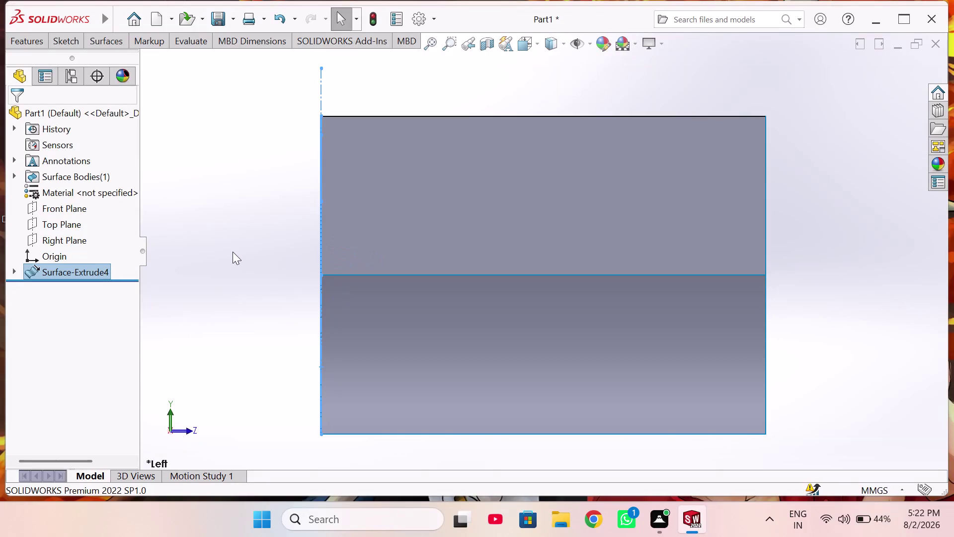
Start Sketch9 on the upper face of Surface-Extrude4.
right_drag(232, 249, 241, 229)
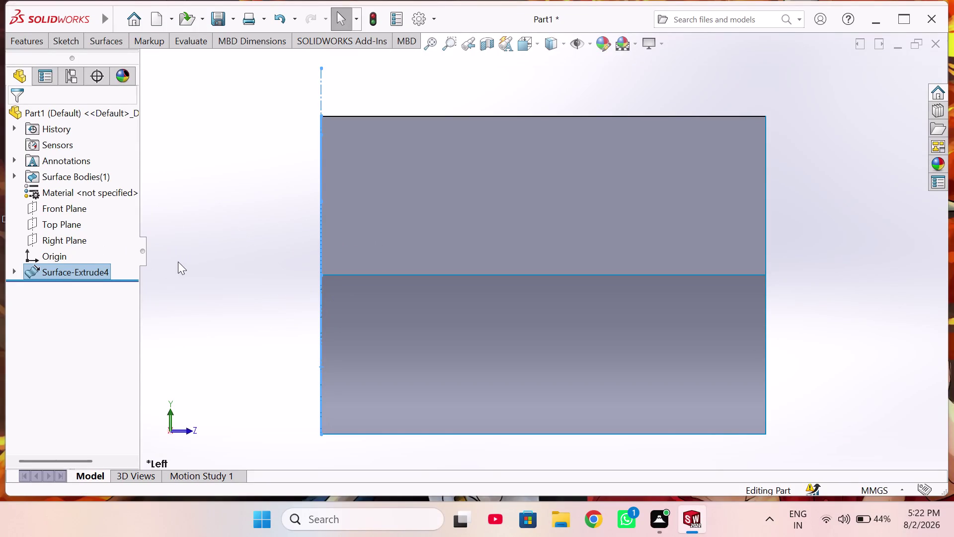
click(385, 197)
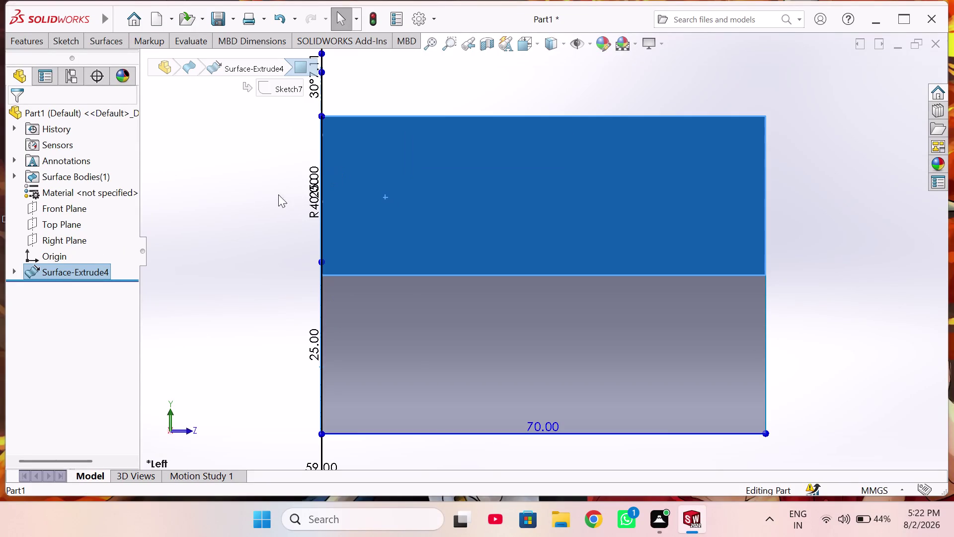
right_drag(245, 178, 225, 169)
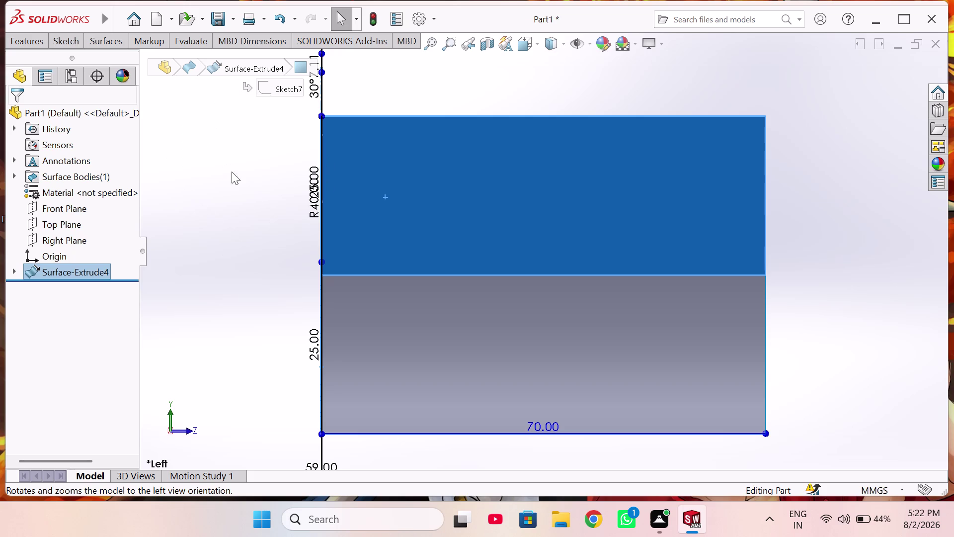
click(436, 203)
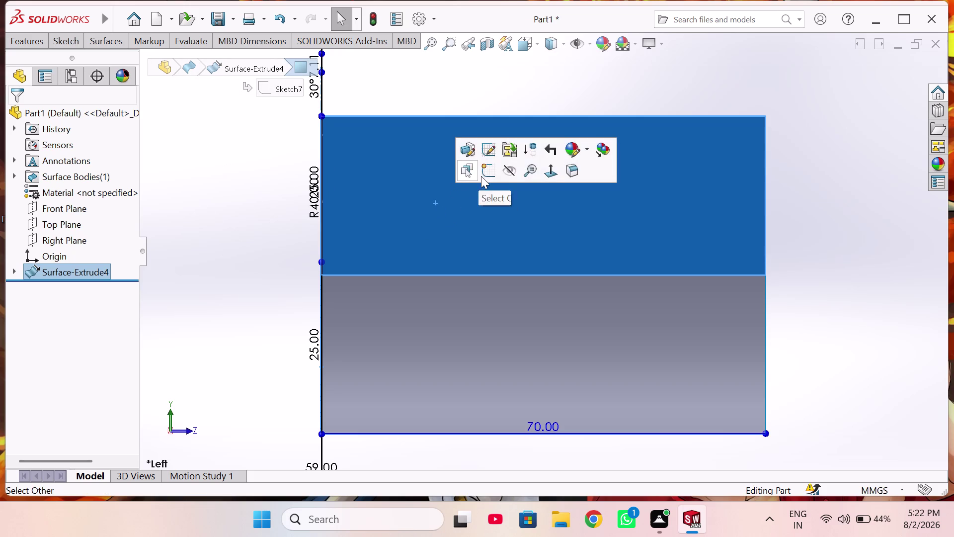
click(485, 175)
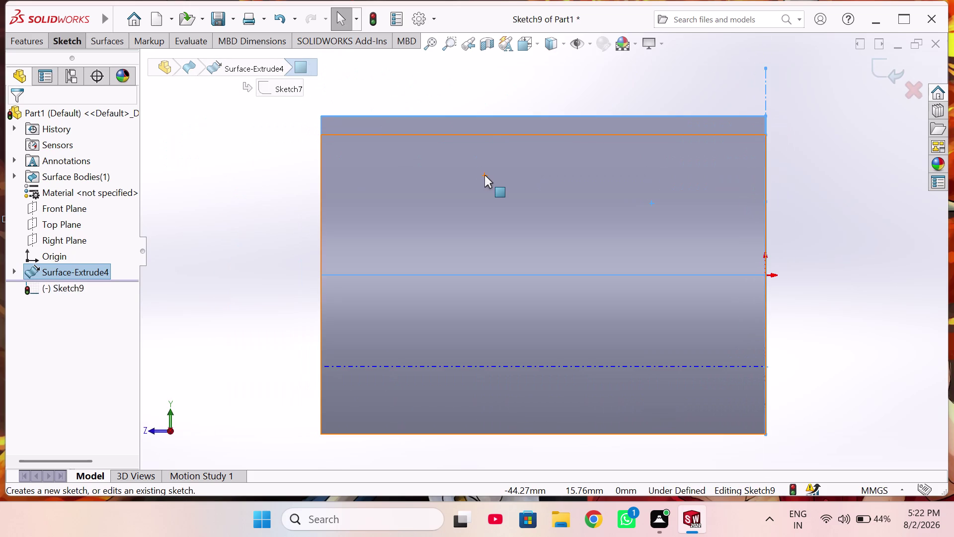
Return to the left view and begin a line at the top-left corner.
key(ctrl+3)
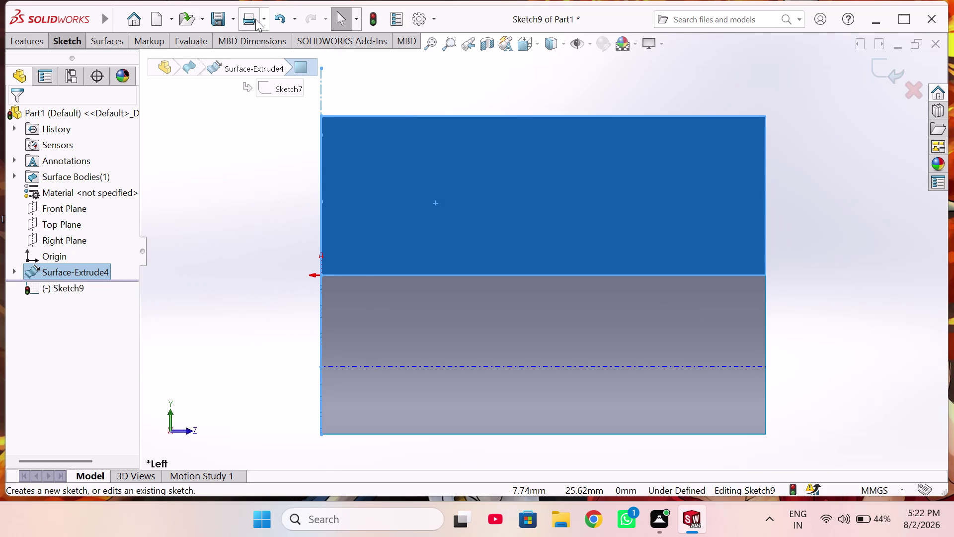
click(80, 39)
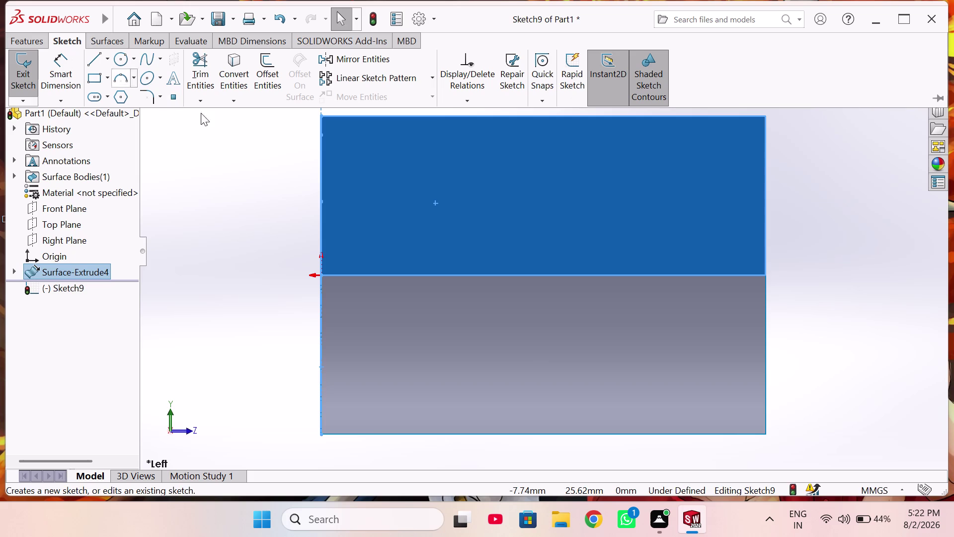
click(96, 57)
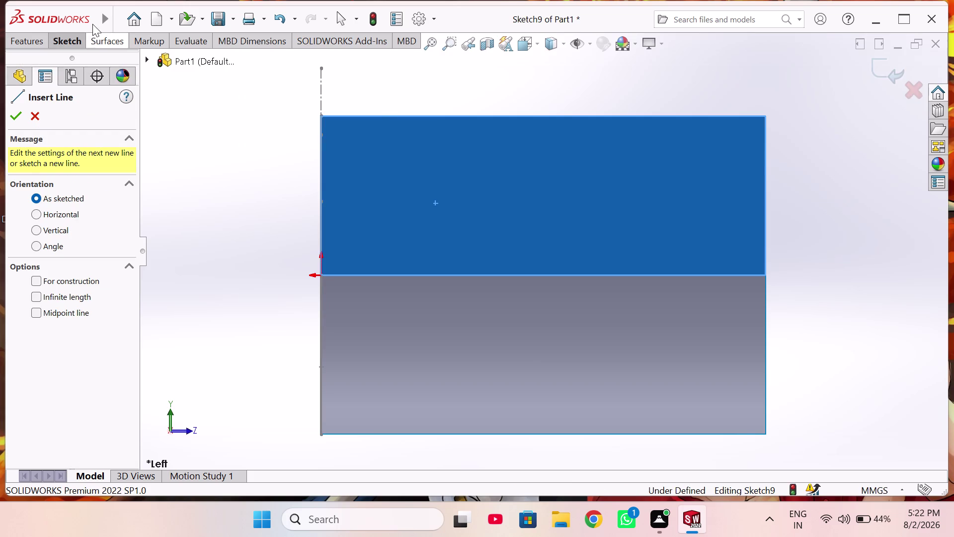
click(321, 117)
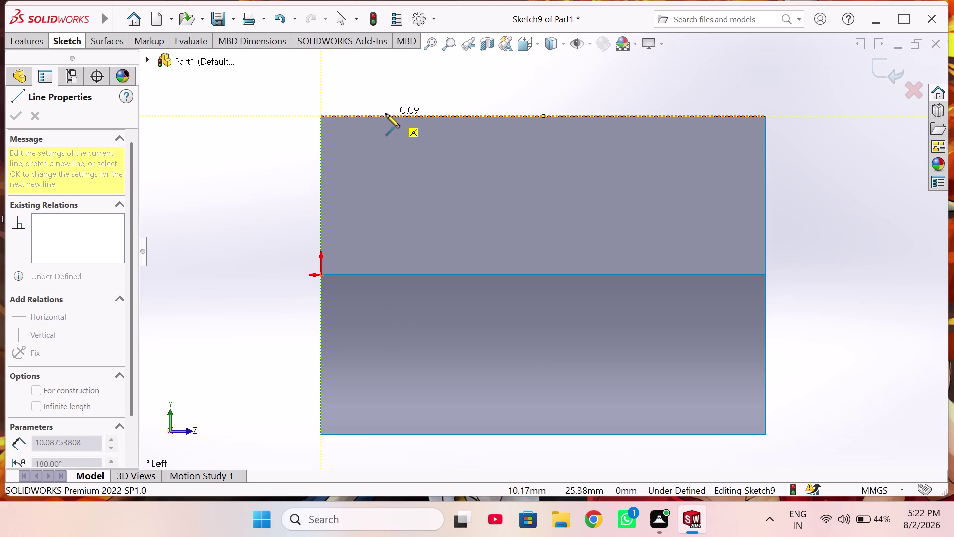
Draw a line from the top-left corner partway along the top edge and dimension it 10 mm.
click(385, 114)
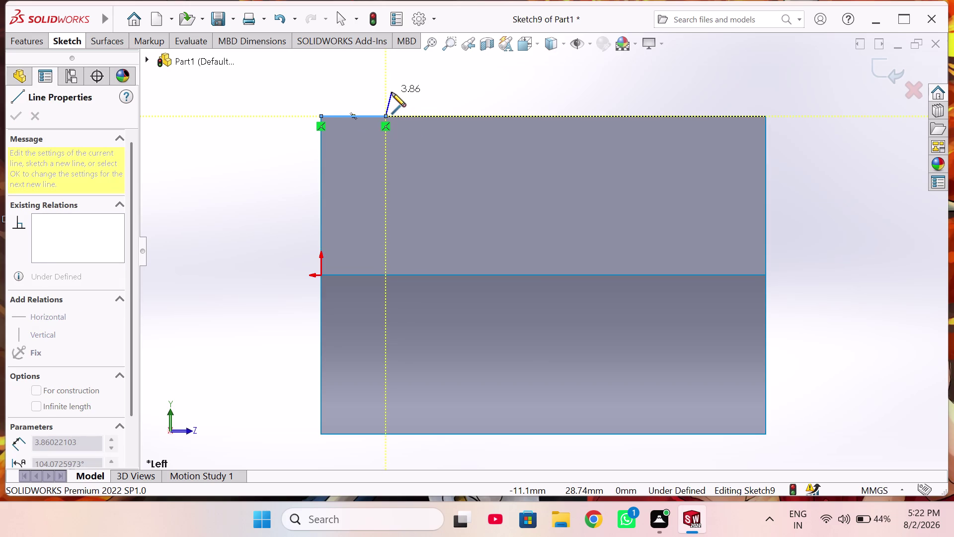
key(Escape)
right_drag(396, 92, 395, 39)
click(361, 115)
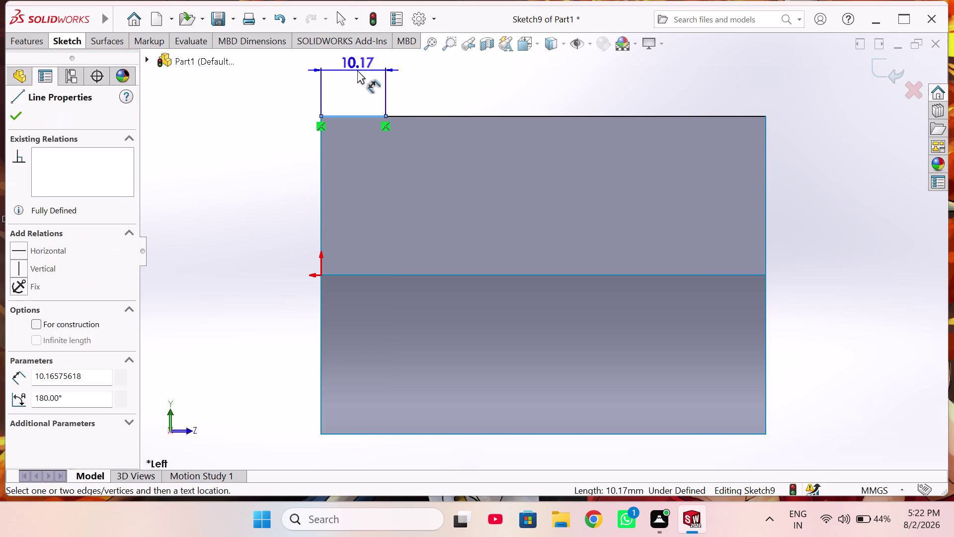
click(357, 70)
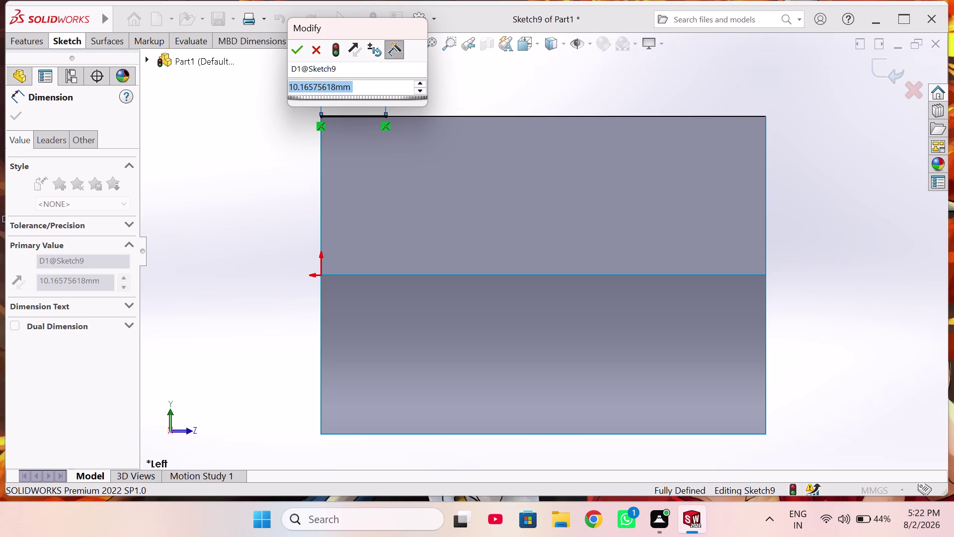
text(10)
key(space)
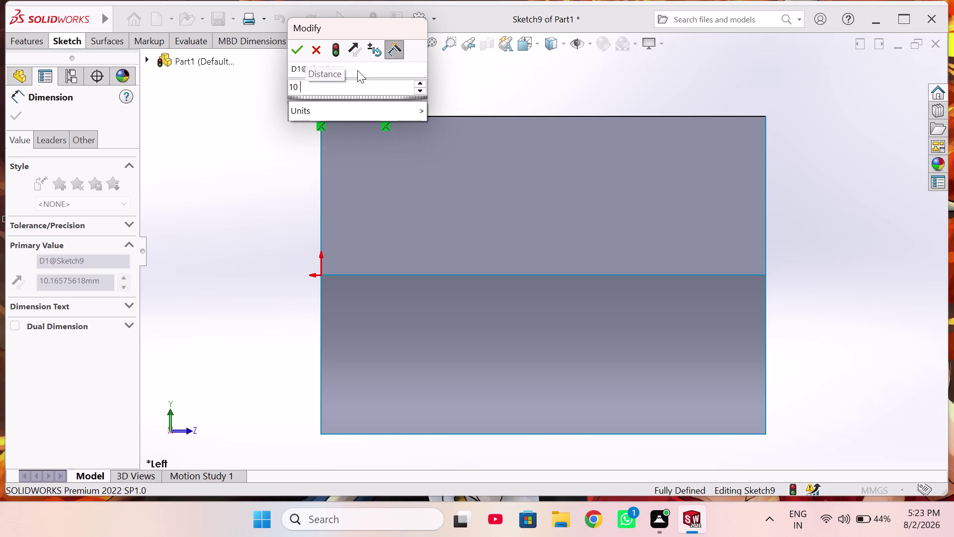
click(295, 51)
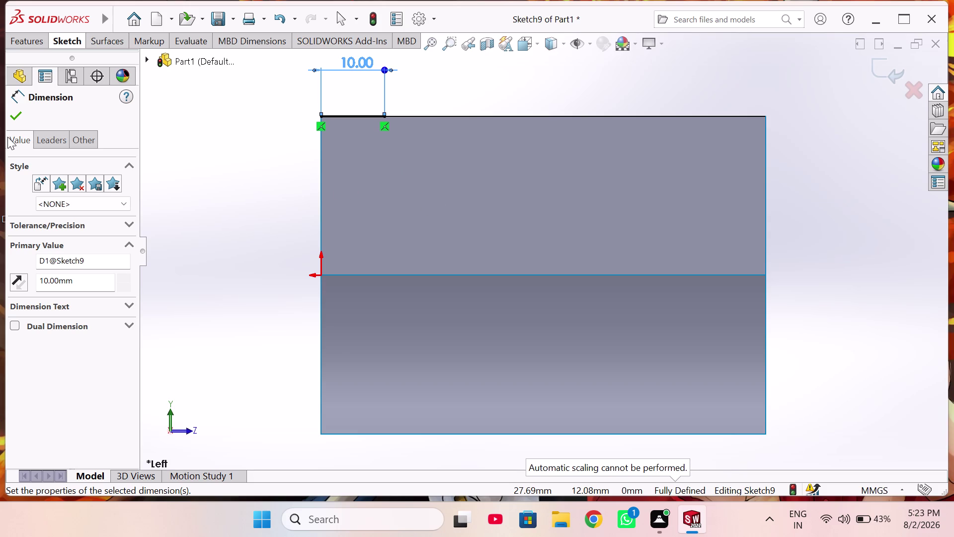
click(11, 120)
right_drag(360, 226, 360, 226)
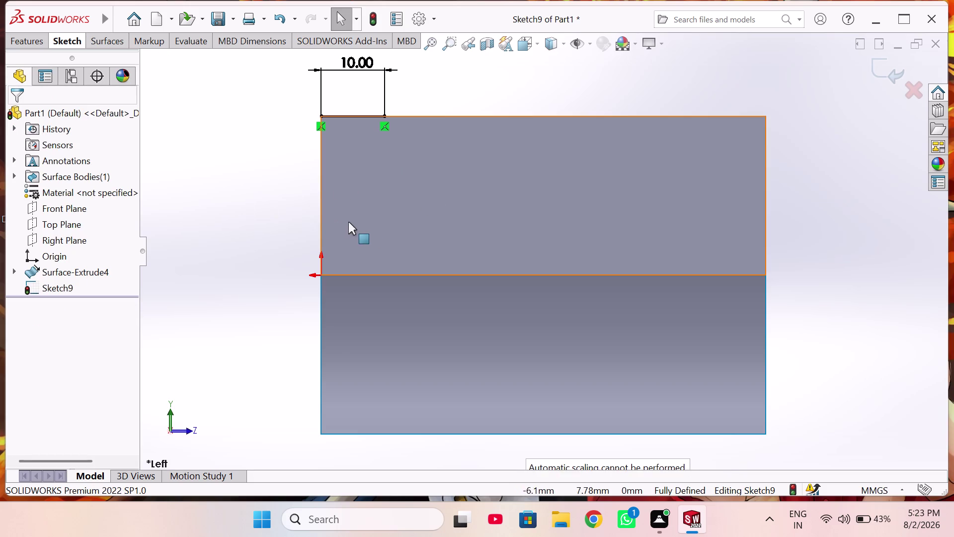
Draw a line from the top-right corner inward along the top edge.
right_drag(361, 225, 218, 209)
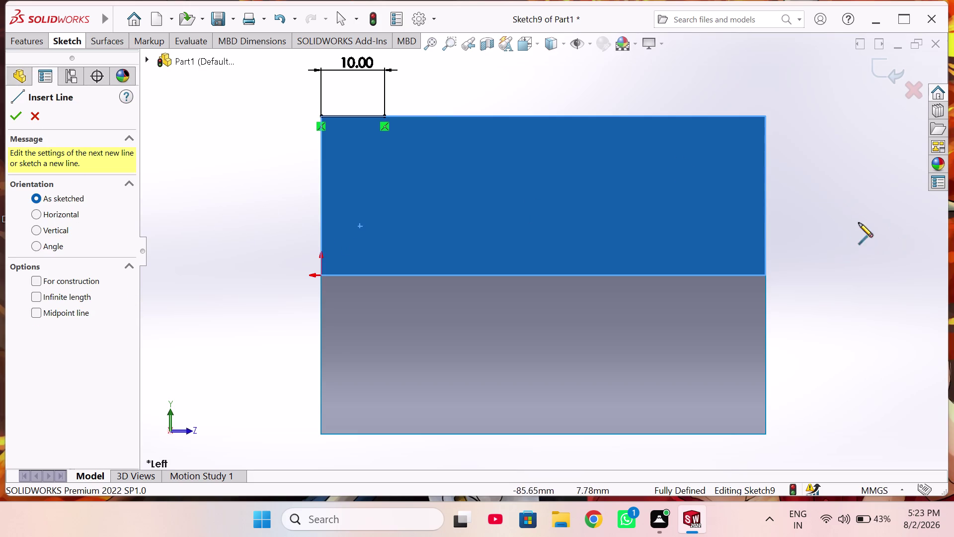
key(space)
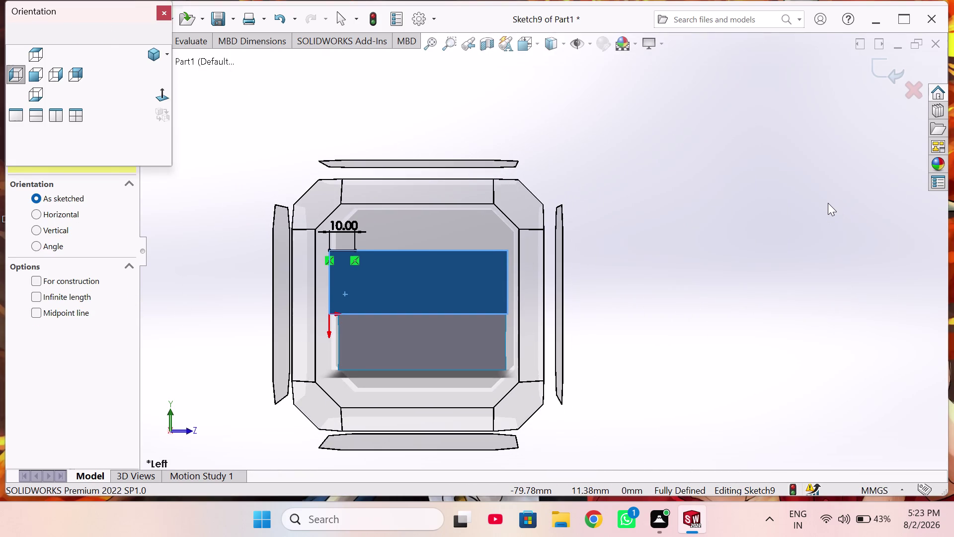
key(Escape)
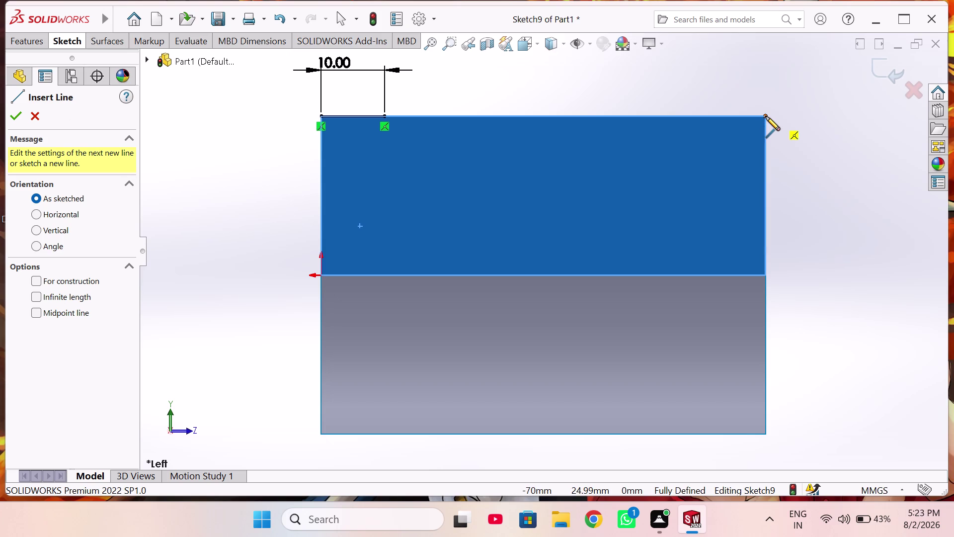
click(766, 116)
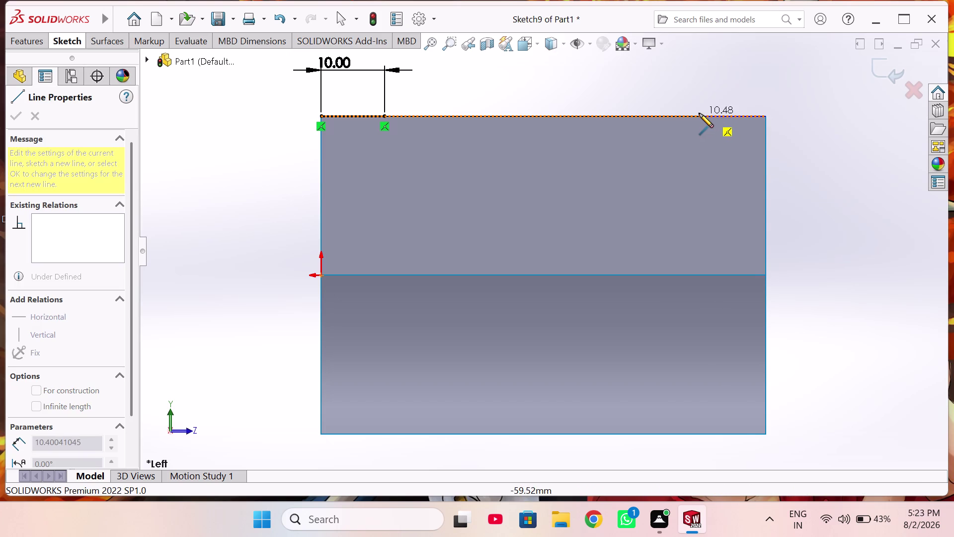
click(698, 115)
right_click(724, 79)
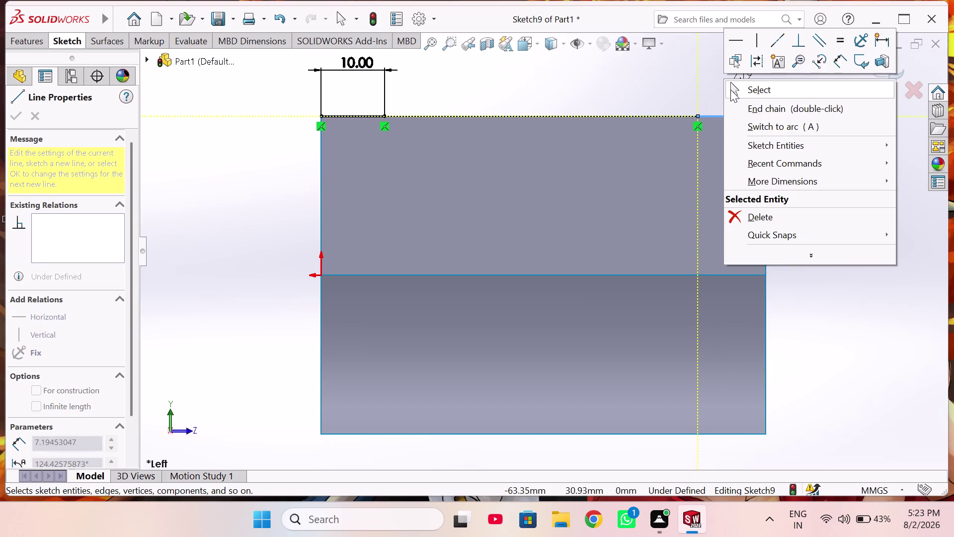
click(731, 90)
Dimension the right-hand line to 10 mm.
right_drag(756, 235, 734, 173)
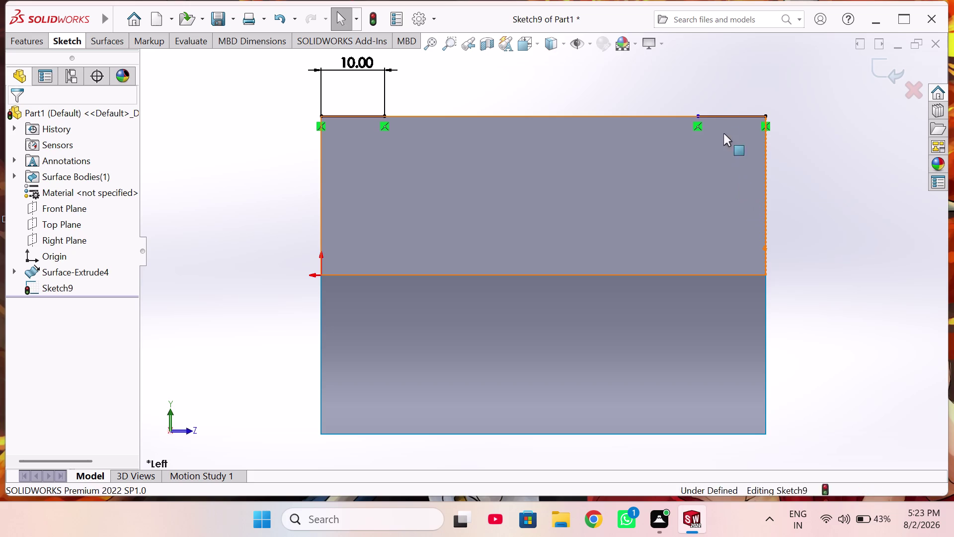
right_drag(734, 174, 716, 112)
click(727, 114)
click(729, 71)
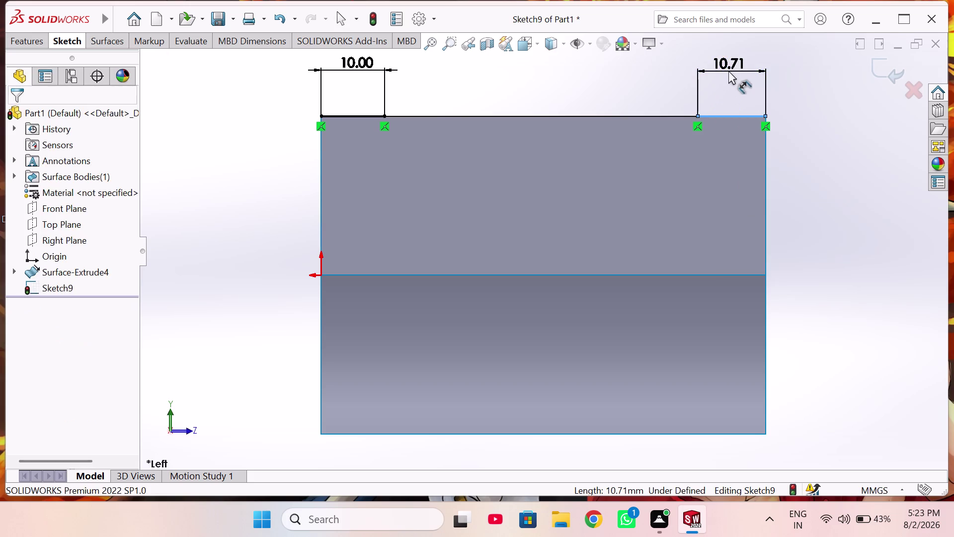
text(10)
key(Return)
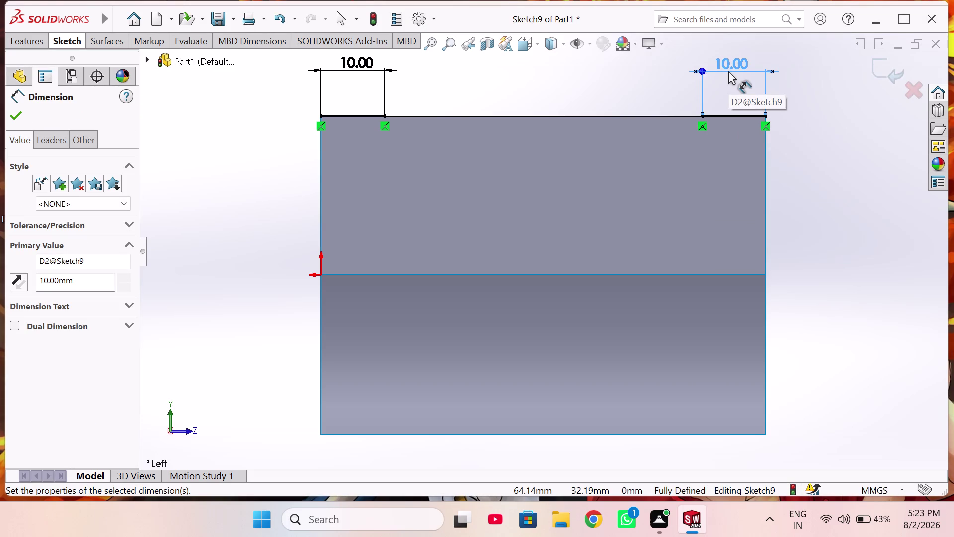
right_click(825, 171)
click(831, 211)
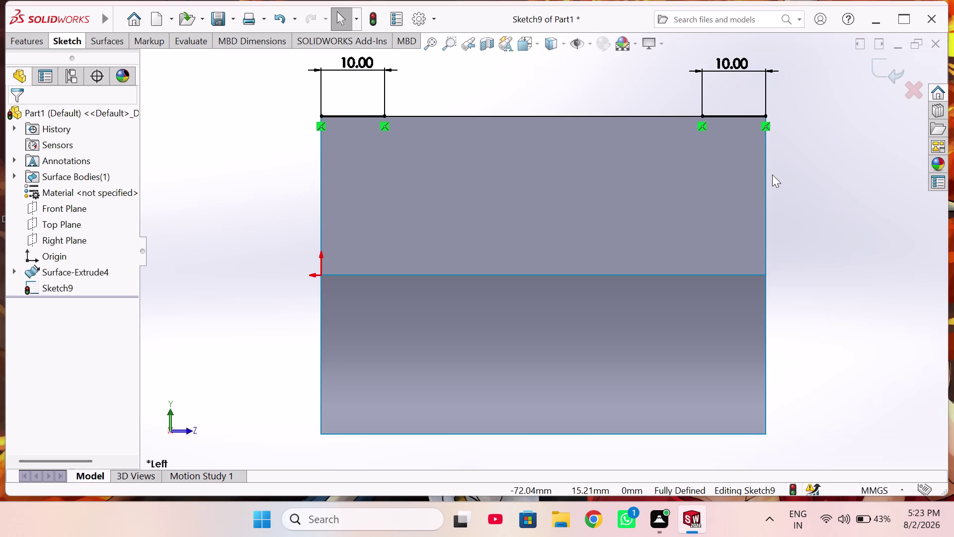
click(60, 40)
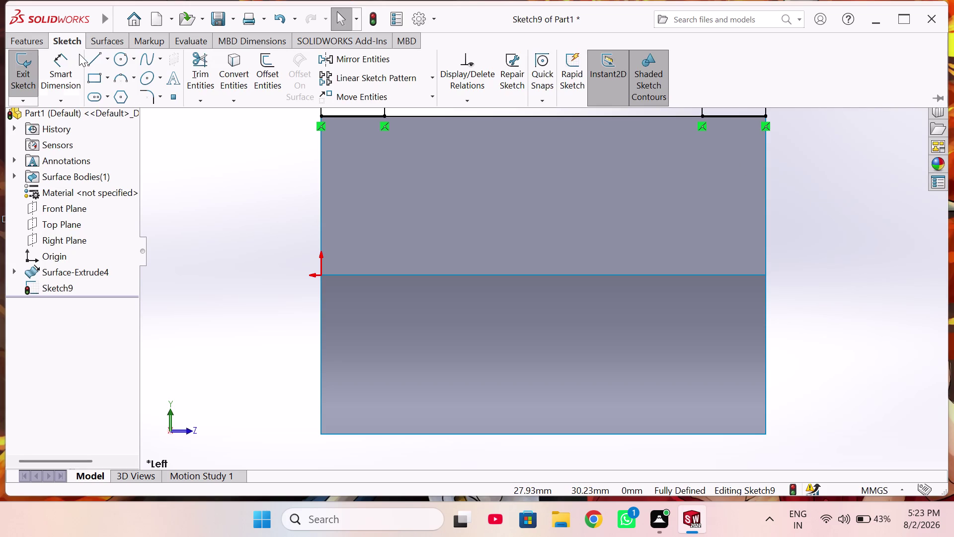
Draw a three-point semicircular arc joining the inner ends of the two lines.
click(115, 74)
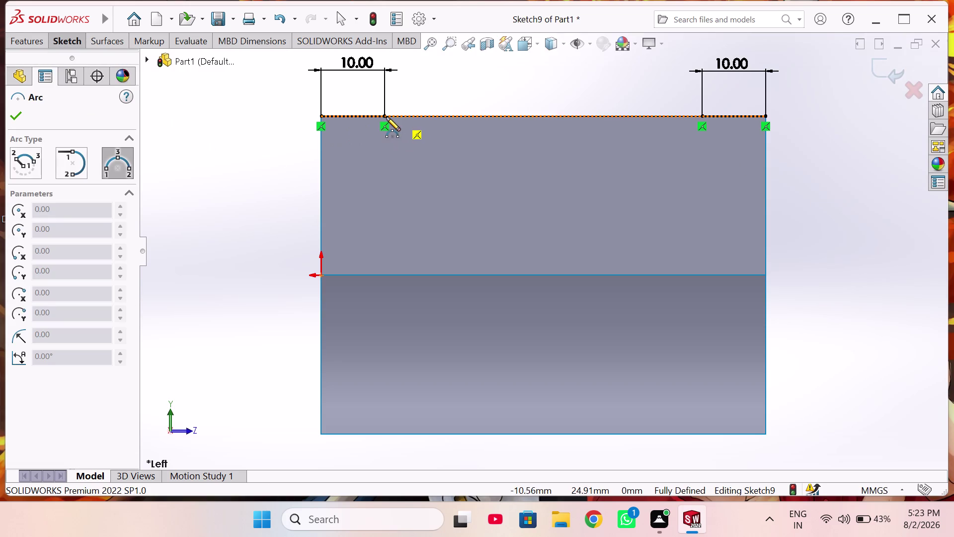
click(385, 117)
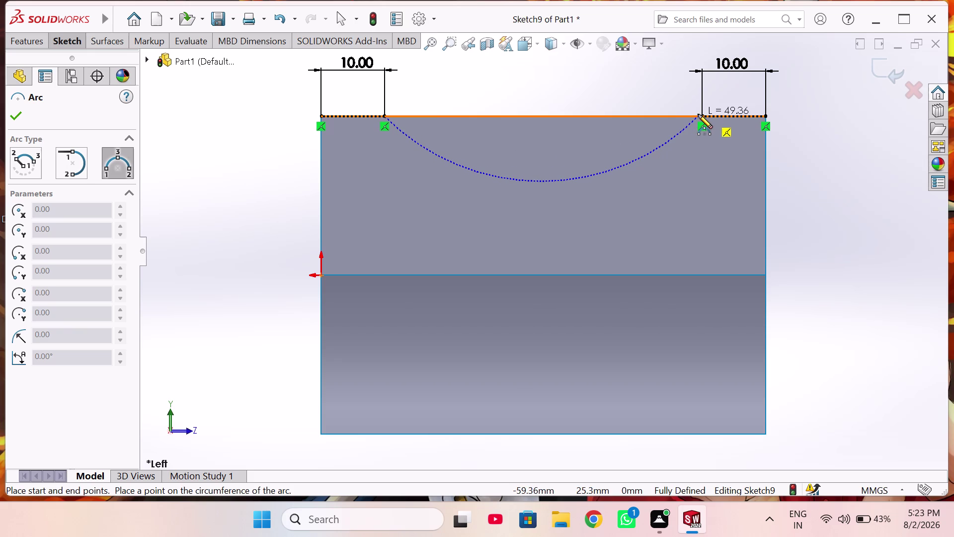
click(701, 116)
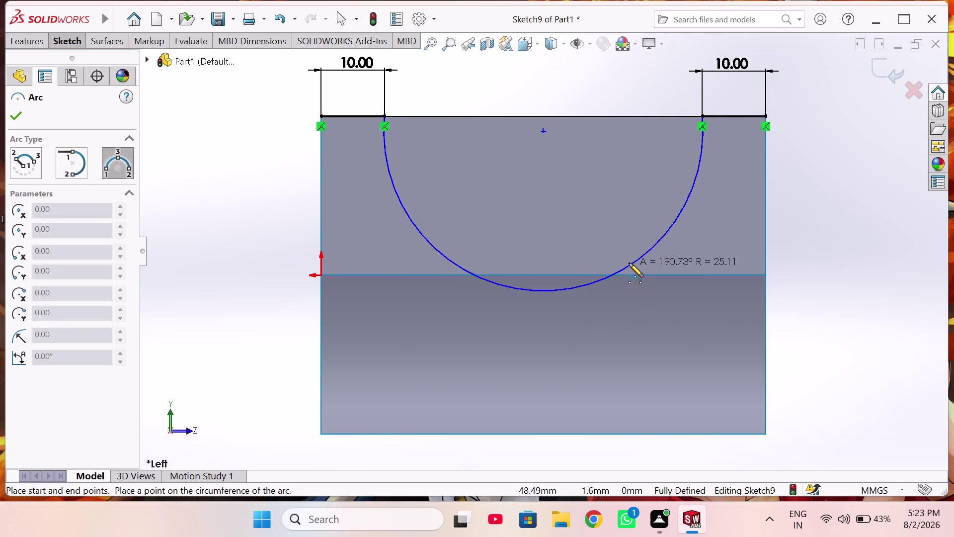
click(625, 249)
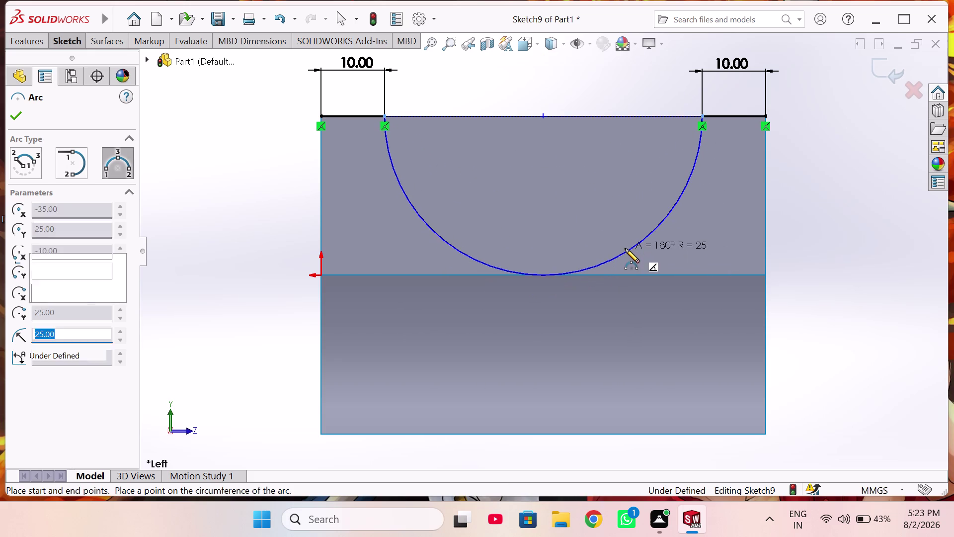
right_drag(607, 206, 600, 129)
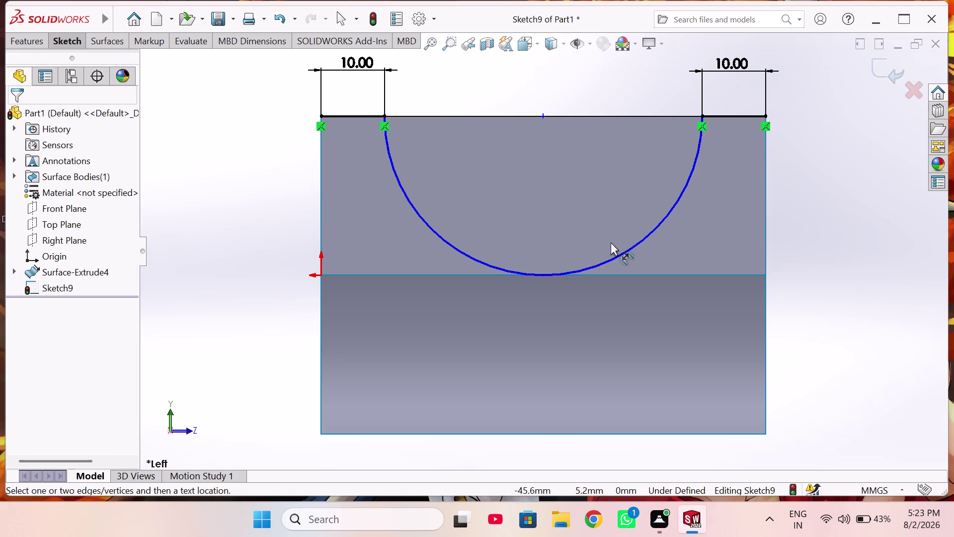
Dimension the arc radius to 25 mm.
click(615, 255)
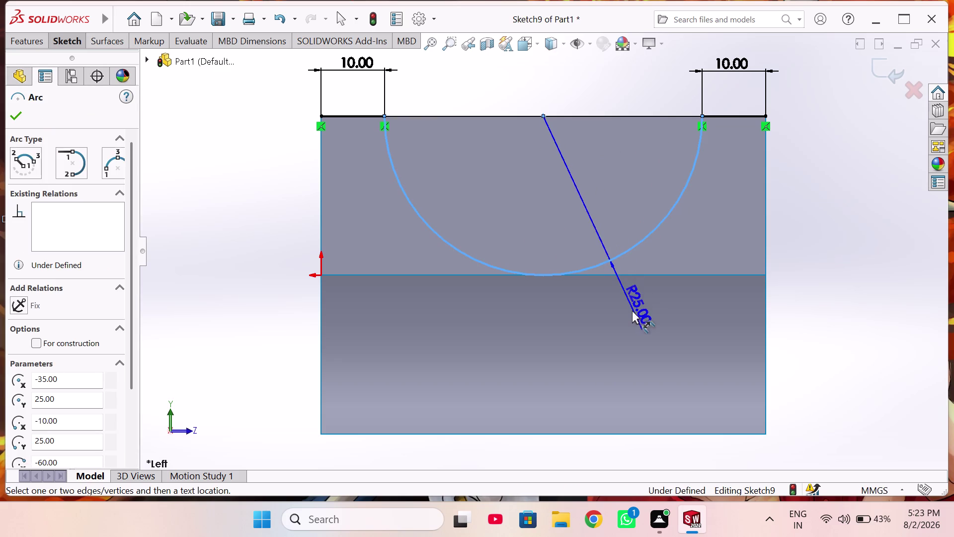
click(632, 316)
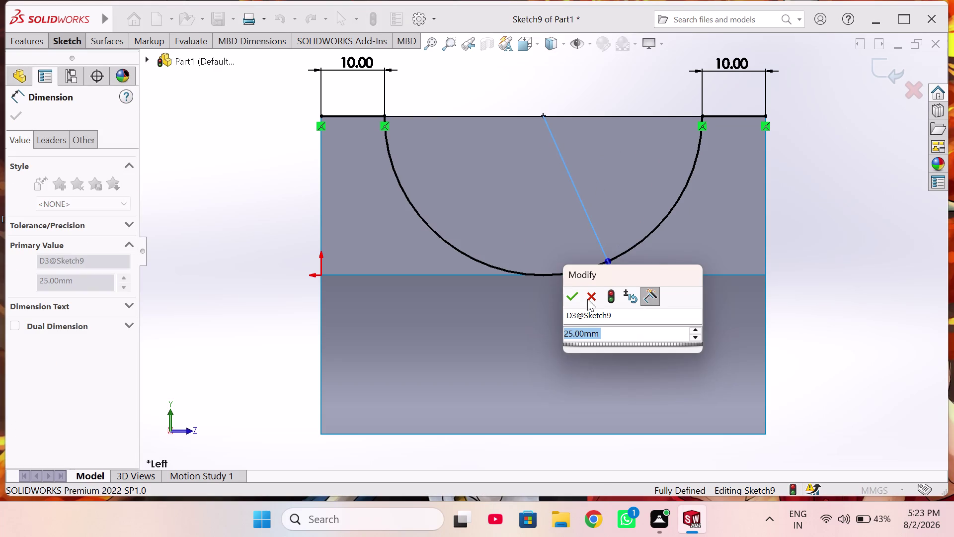
click(577, 295)
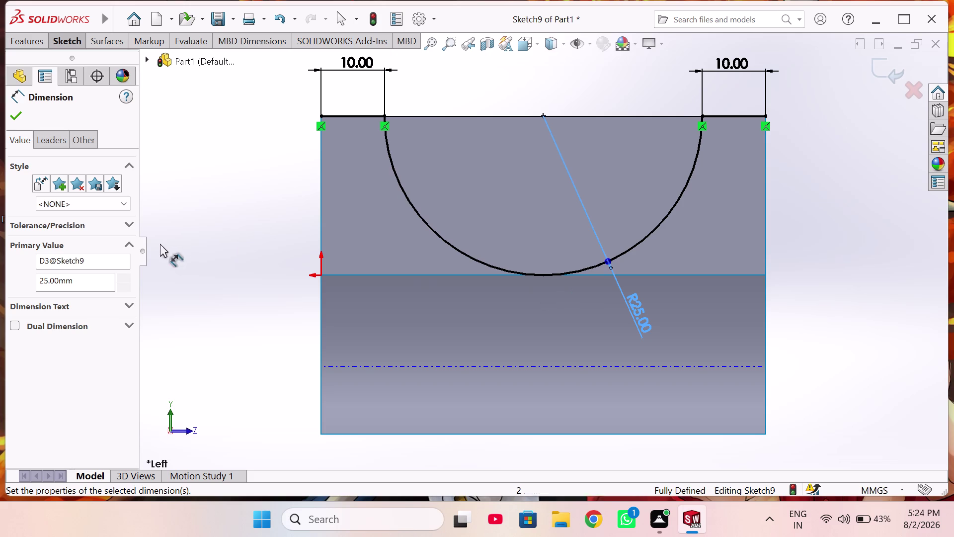
right_drag(244, 182, 173, 187)
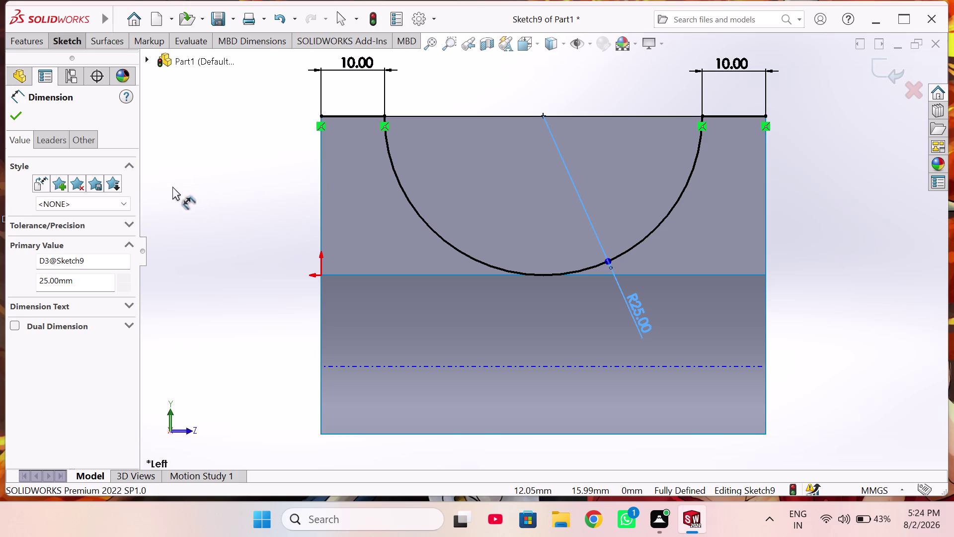
right_drag(173, 187, 172, 186)
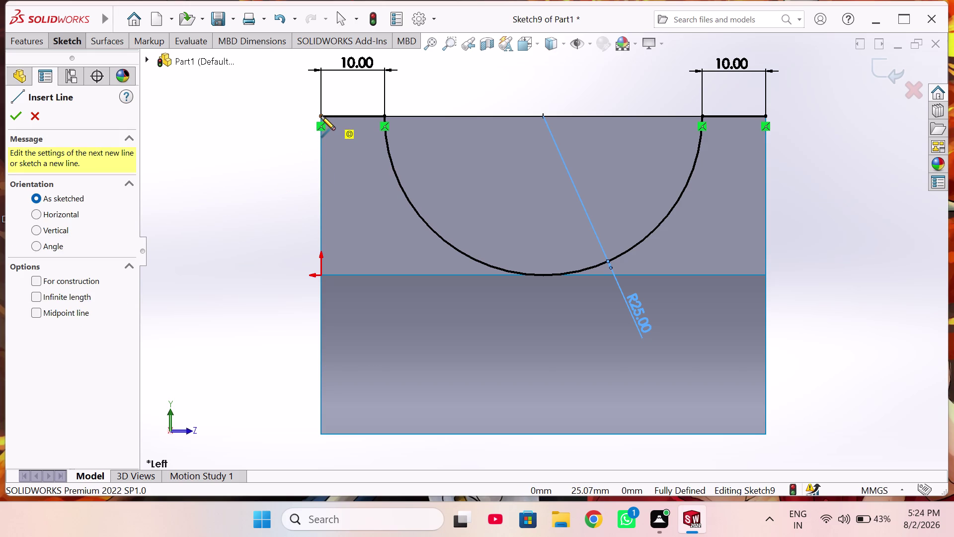
click(321, 114)
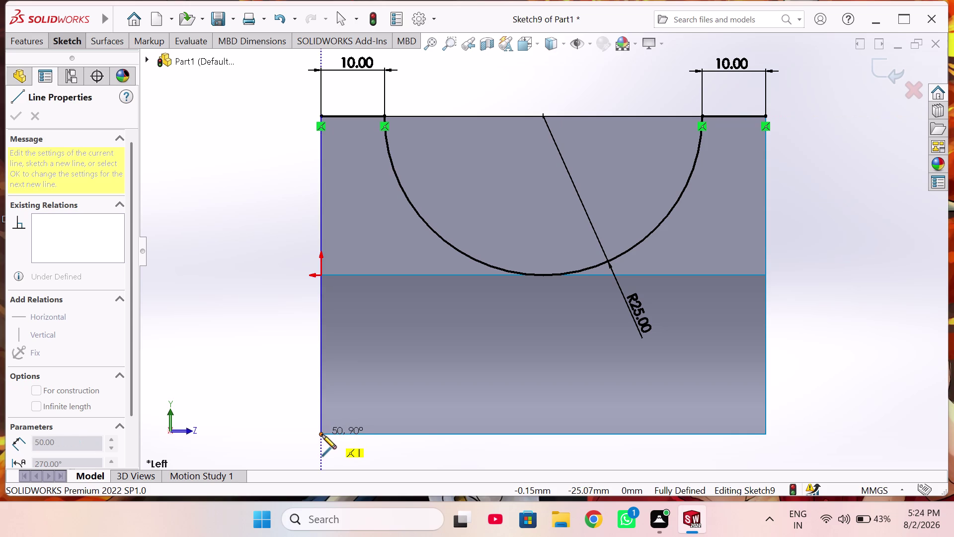
Draw the left, bottom and right edge lines, closing the outline at the top-right corner.
click(322, 435)
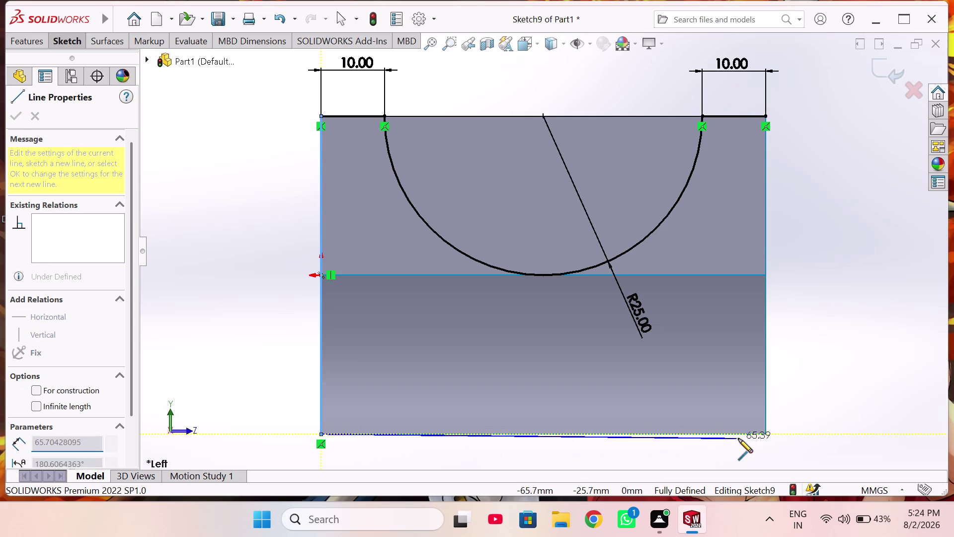
click(765, 434)
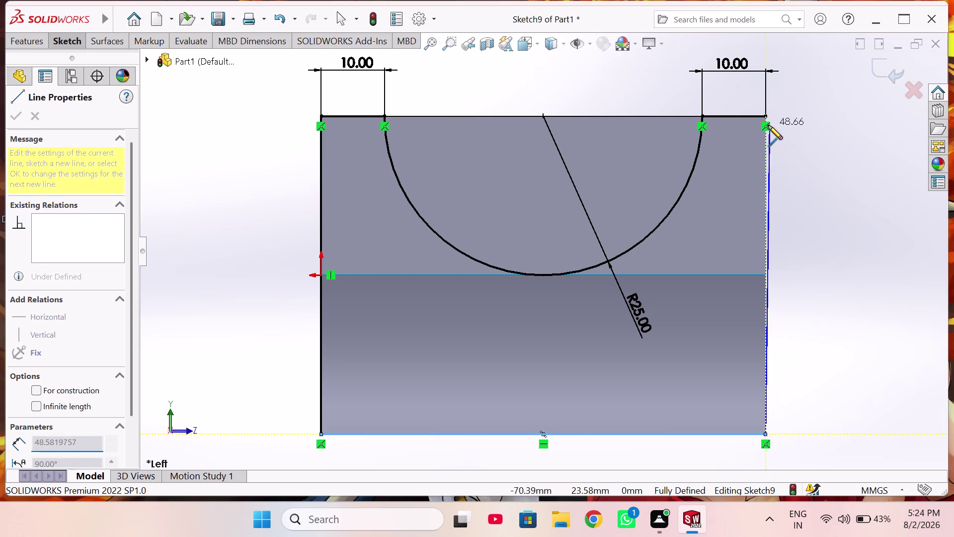
click(766, 116)
right_click(807, 178)
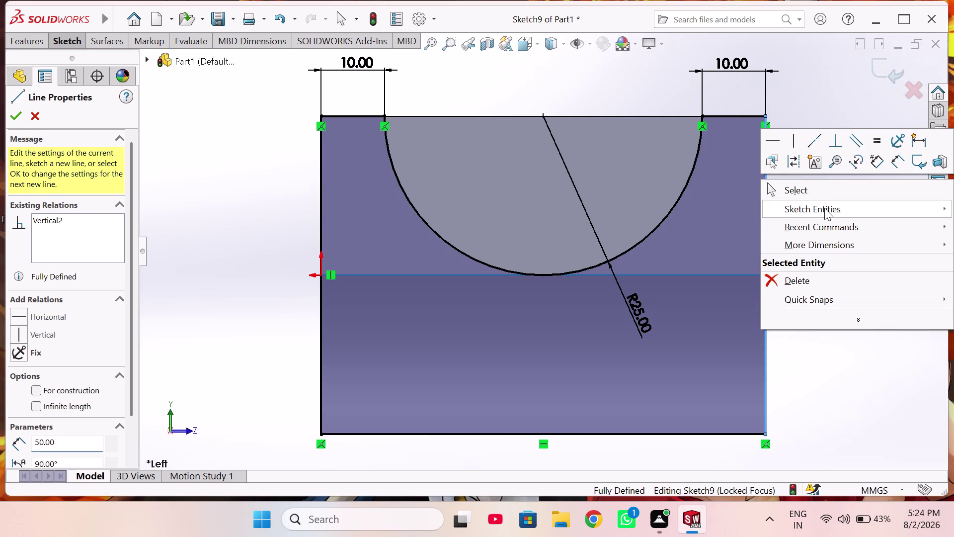
click(773, 191)
Inspect the closed profile in 3D and exit Sketch9.
middle_drag(811, 270, 698, 296)
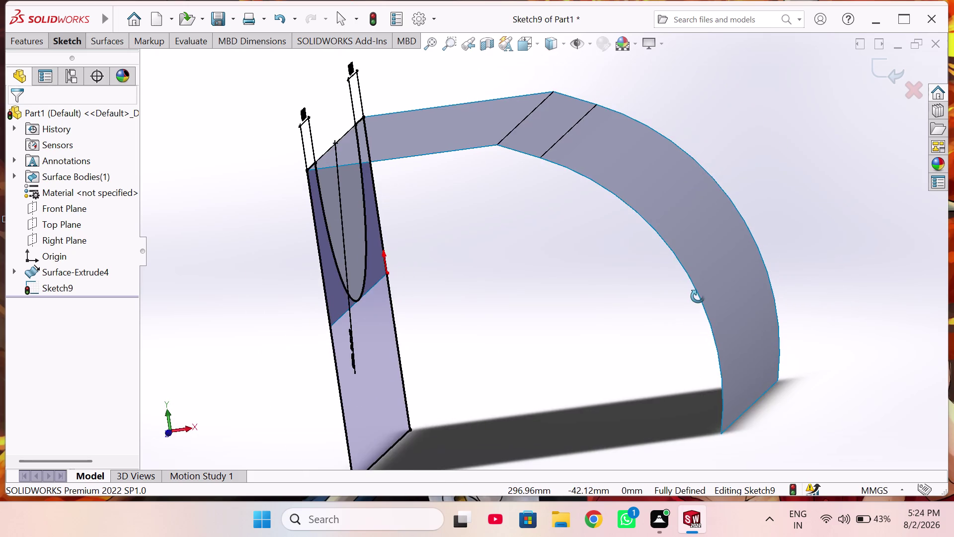
middle_drag(697, 296, 783, 310)
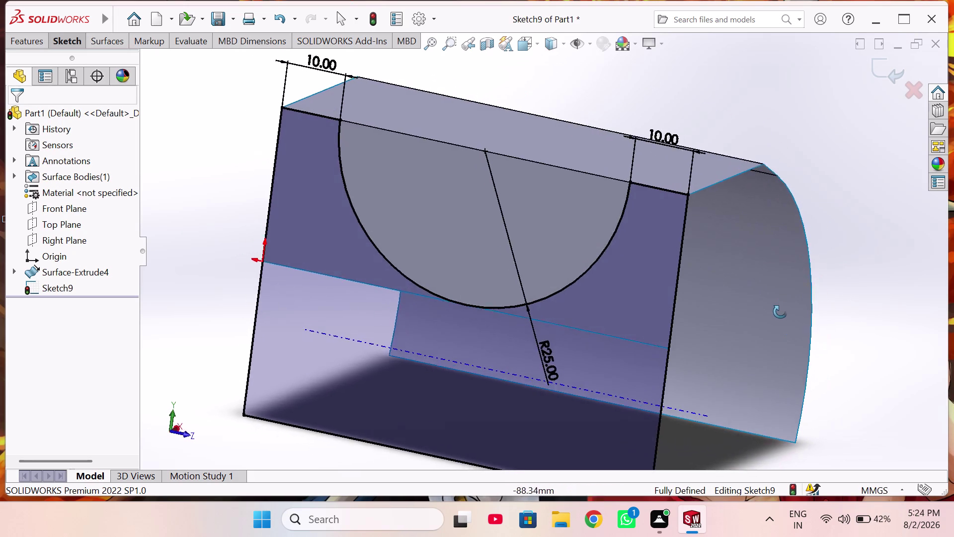
middle_drag(784, 310, 746, 311)
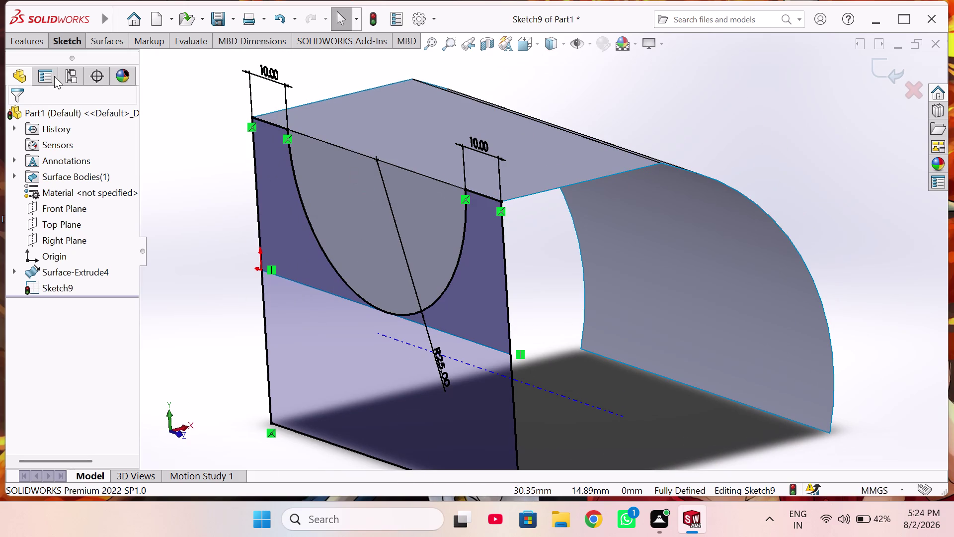
click(113, 42)
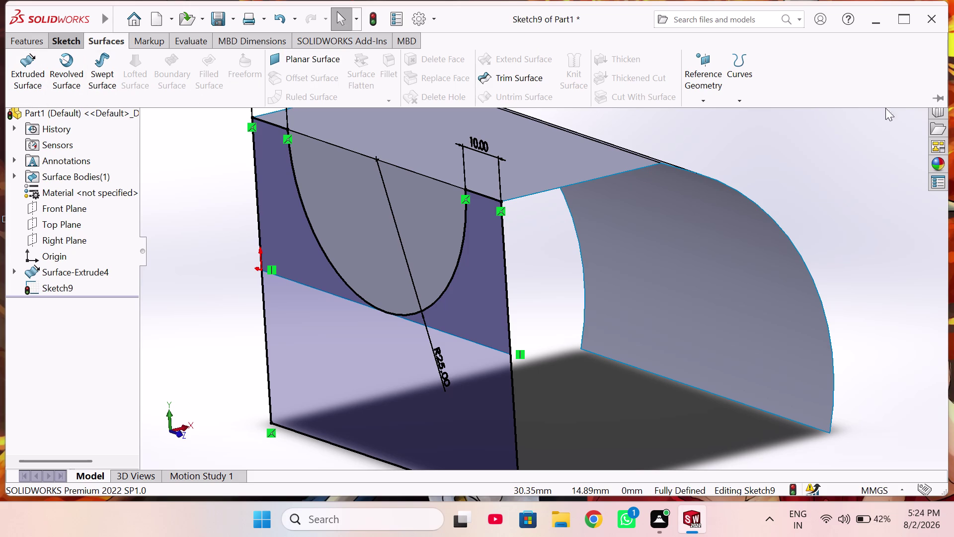
middle_drag(826, 159, 731, 189)
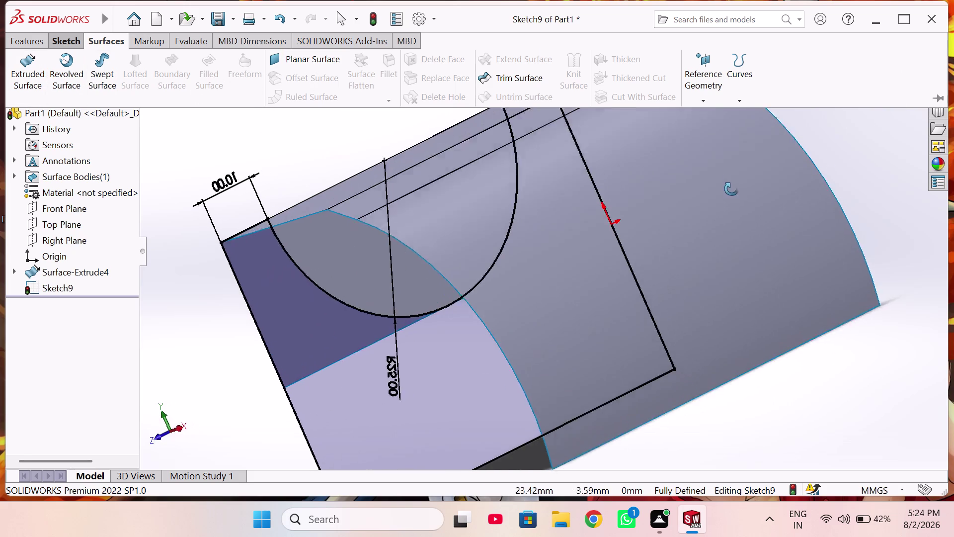
middle_drag(731, 189, 787, 183)
click(810, 204)
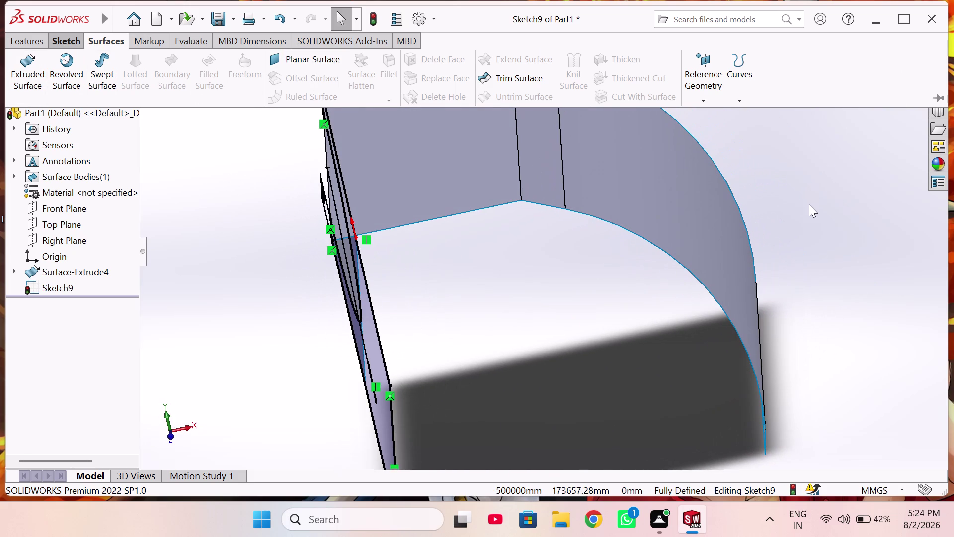
click(871, 70)
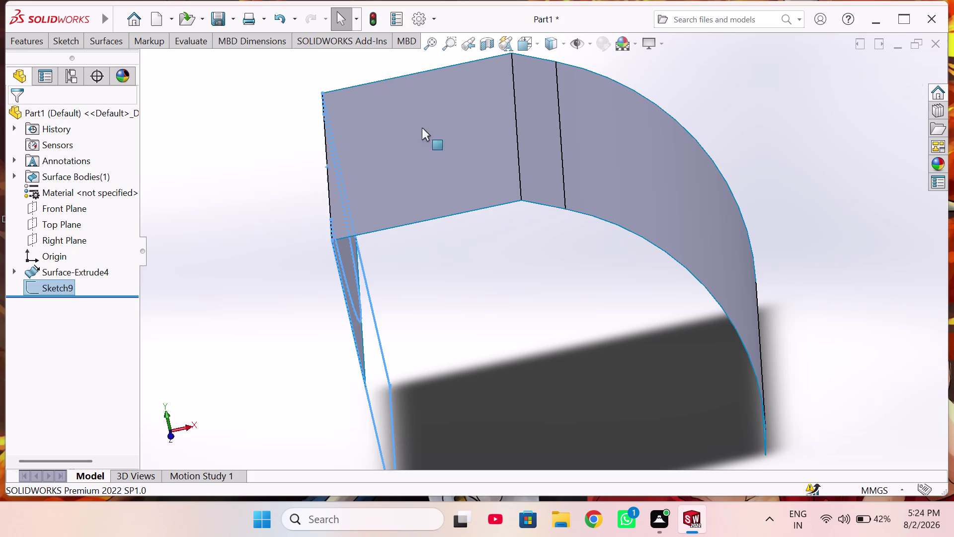
Start an Extruded Surface from Sketch9, previewed at 70 mm depth.
click(107, 42)
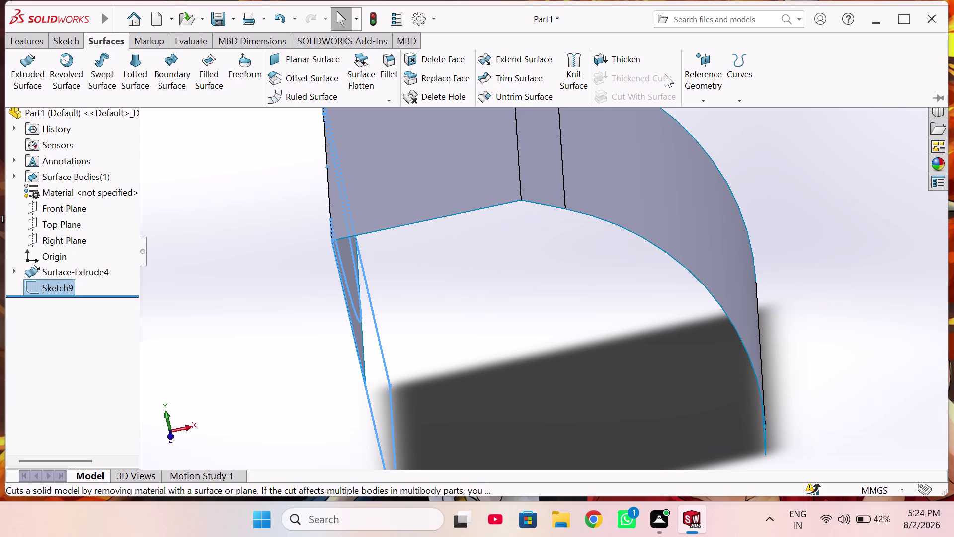
middle_drag(198, 162, 239, 158)
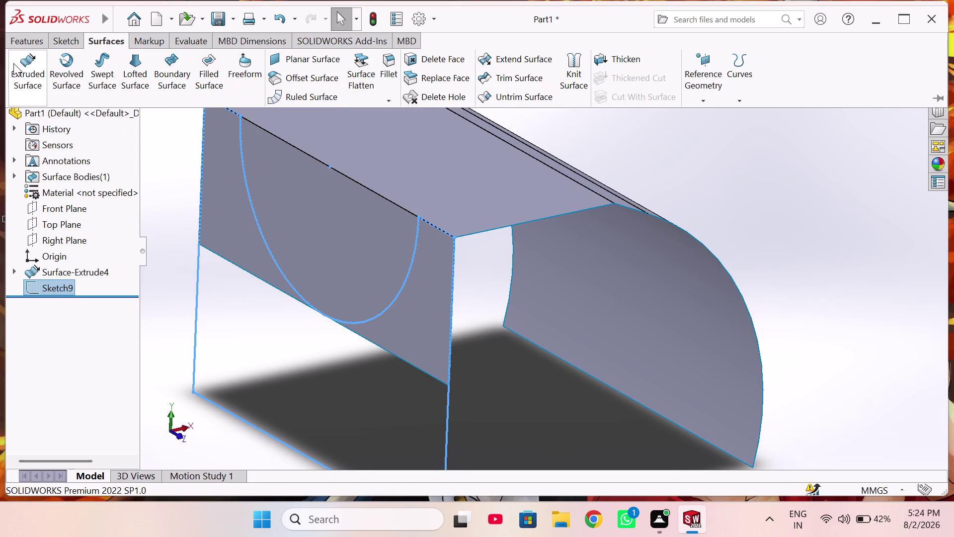
click(18, 69)
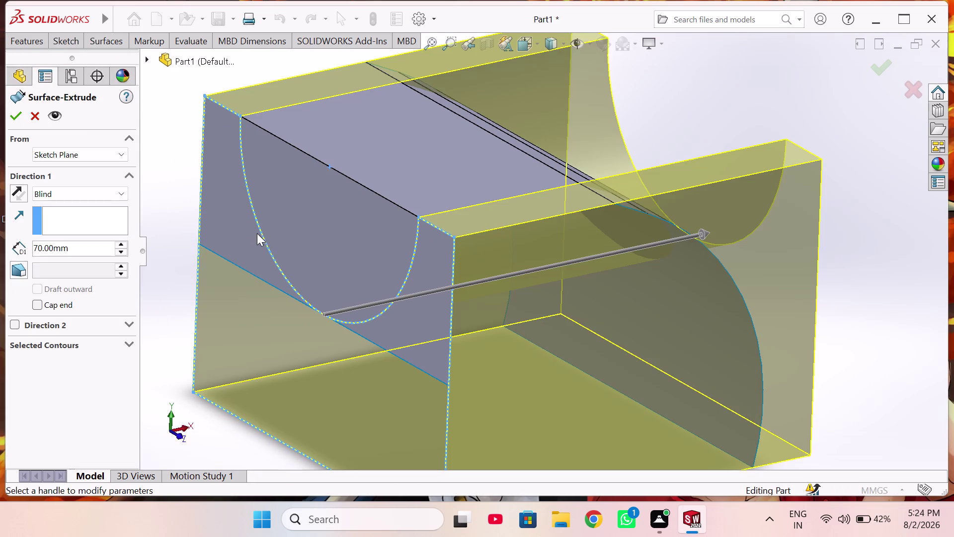
Try extrude depths of 60 and 50 mm while inspecting the preview.
middle_drag(315, 252, 236, 263)
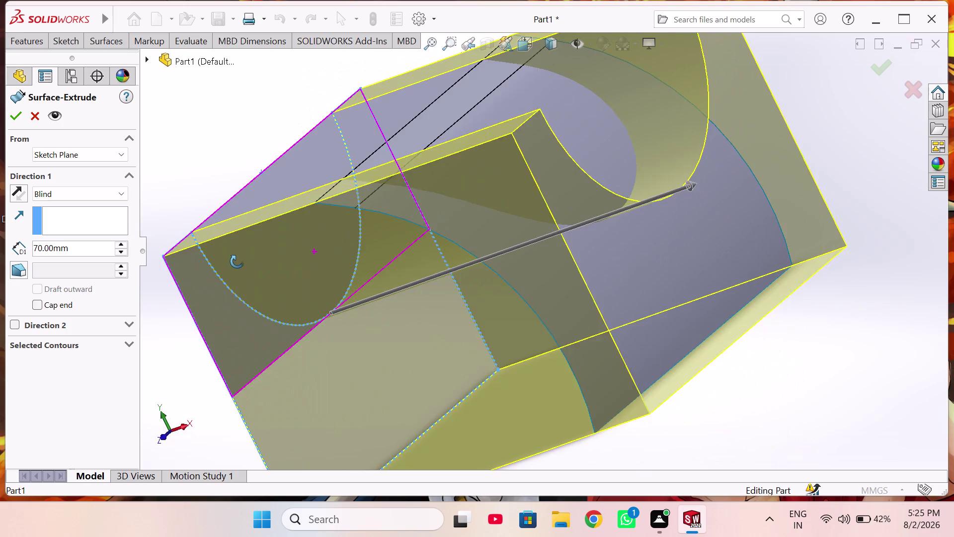
middle_drag(236, 263, 270, 220)
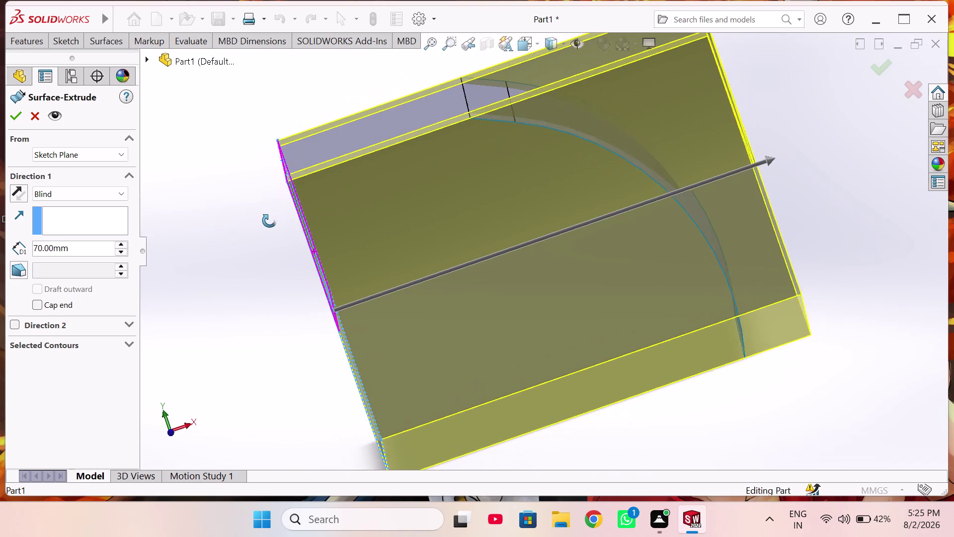
middle_drag(270, 221, 269, 221)
scroll(up, 3)
click(122, 255)
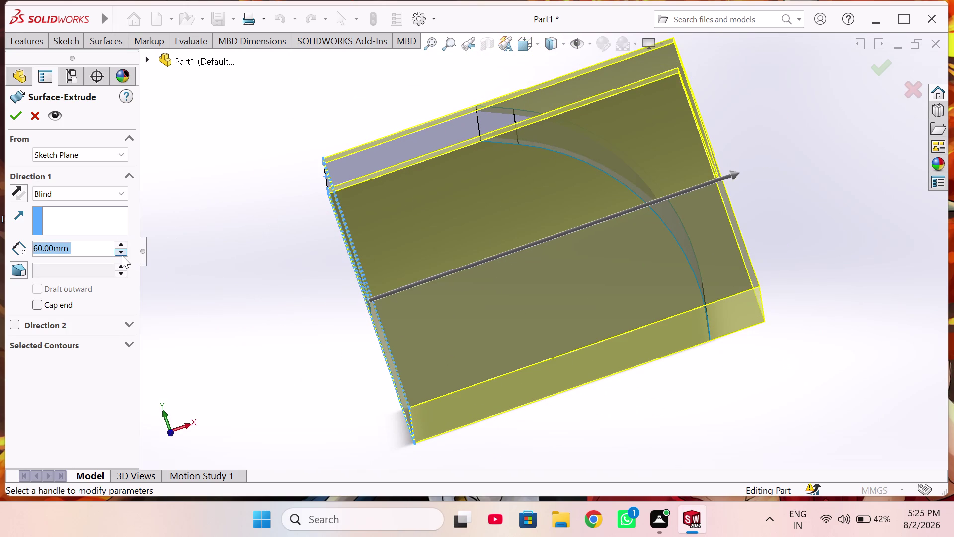
click(122, 255)
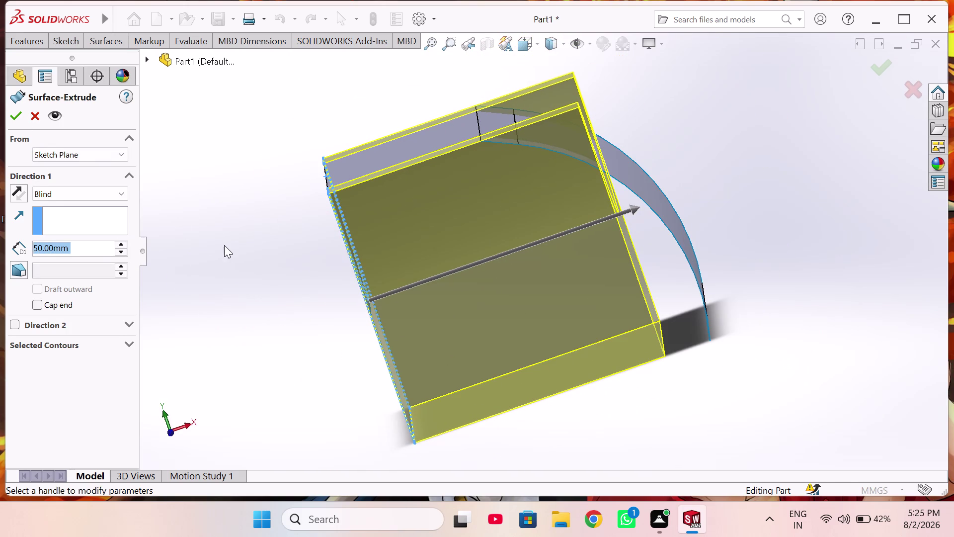
middle_drag(224, 245, 277, 265)
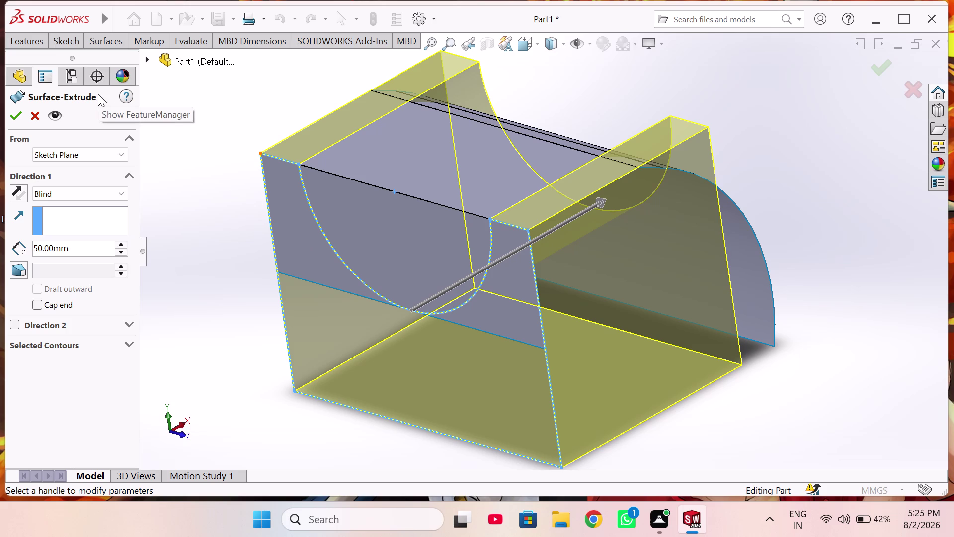
click(406, 253)
middle_drag(421, 239, 437, 226)
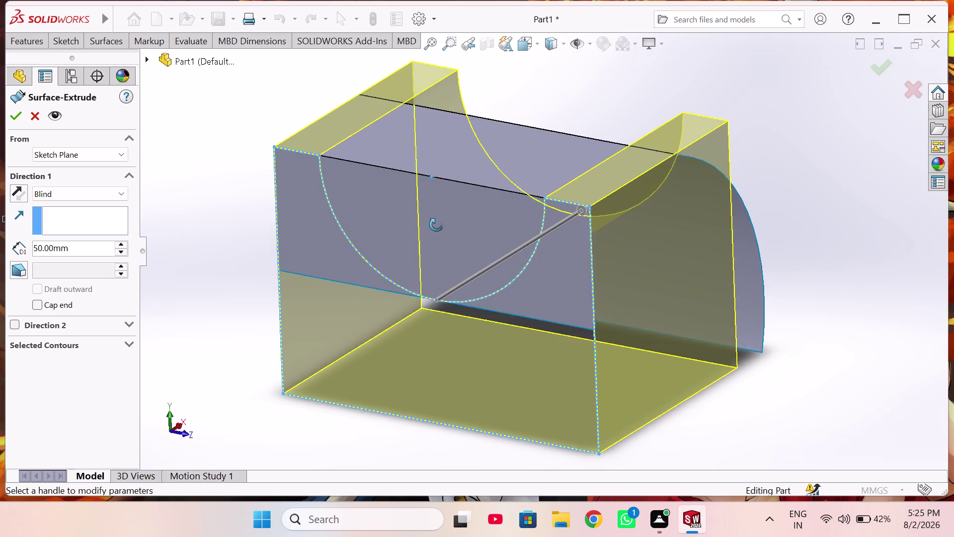
middle_drag(436, 226, 438, 211)
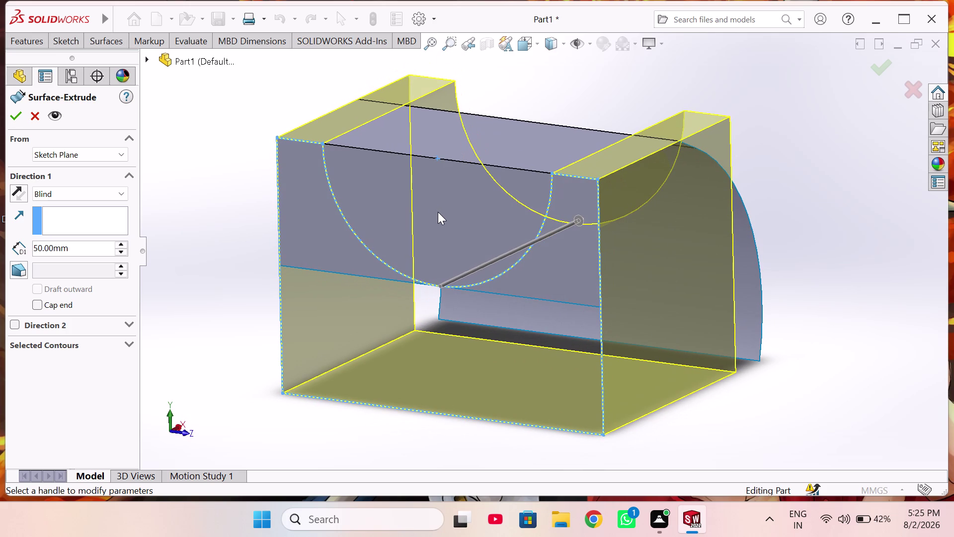
middle_drag(586, 227, 420, 274)
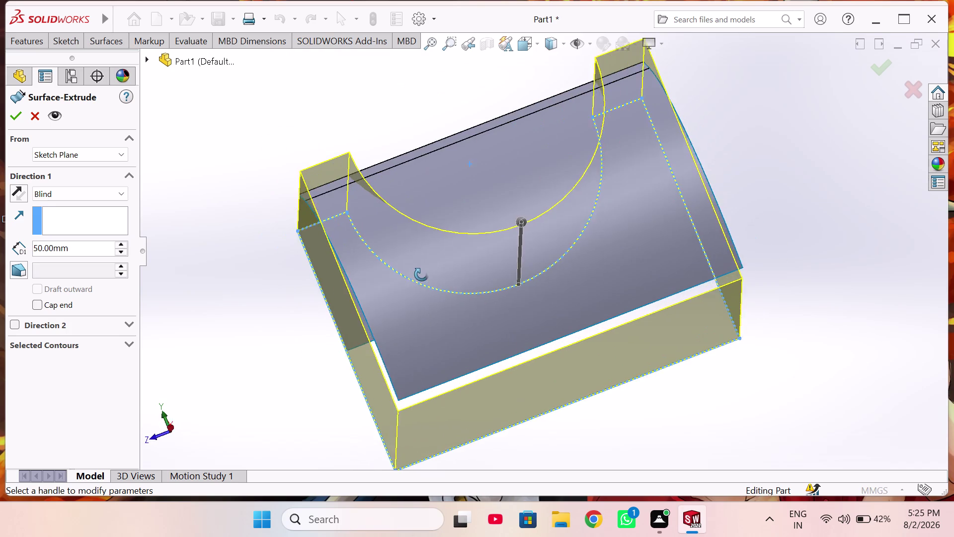
middle_drag(421, 274, 612, 279)
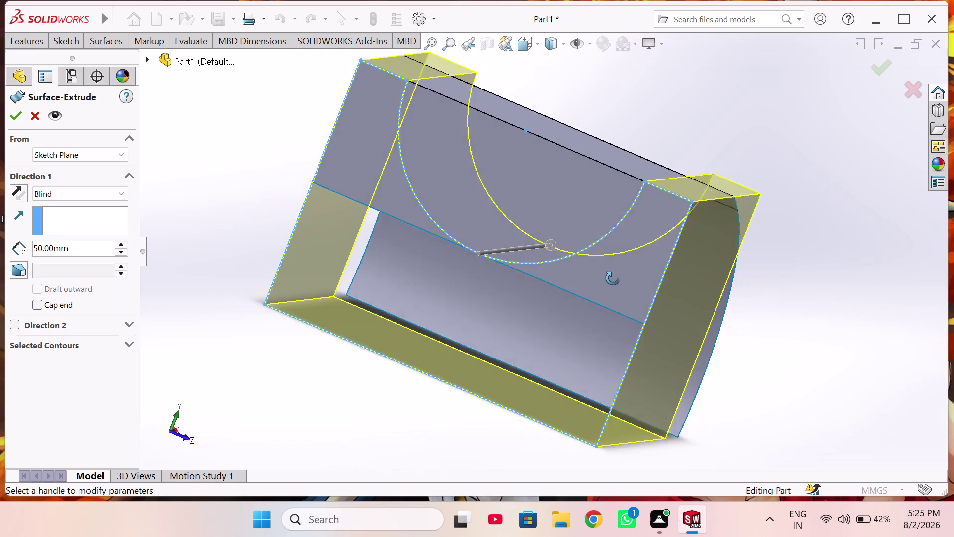
middle_drag(612, 278, 603, 289)
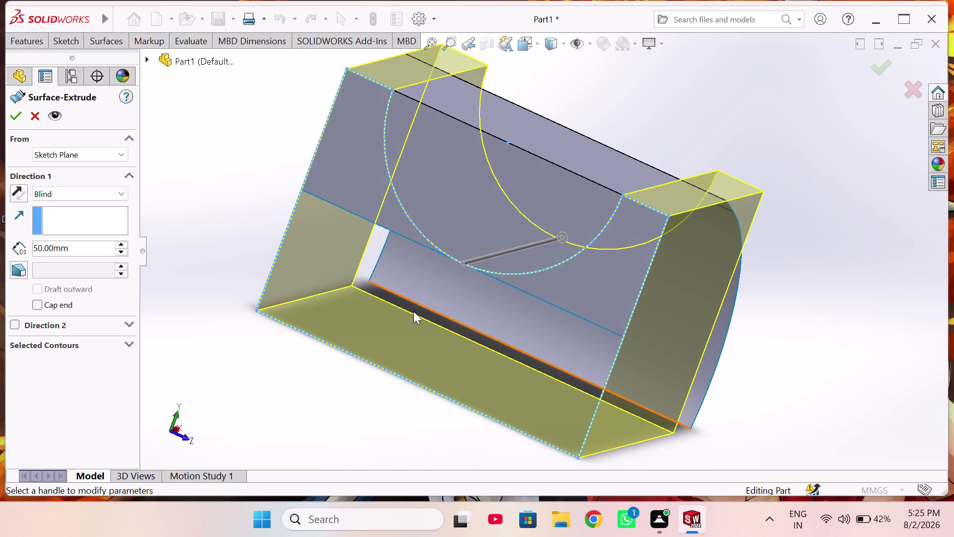
middle_drag(415, 304, 578, 336)
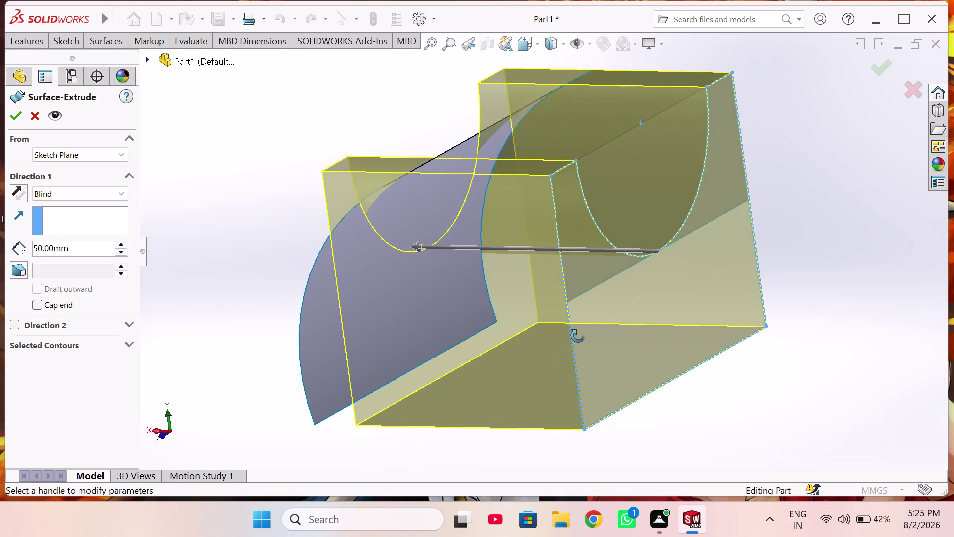
middle_drag(578, 335, 550, 393)
middle_drag(473, 352, 618, 331)
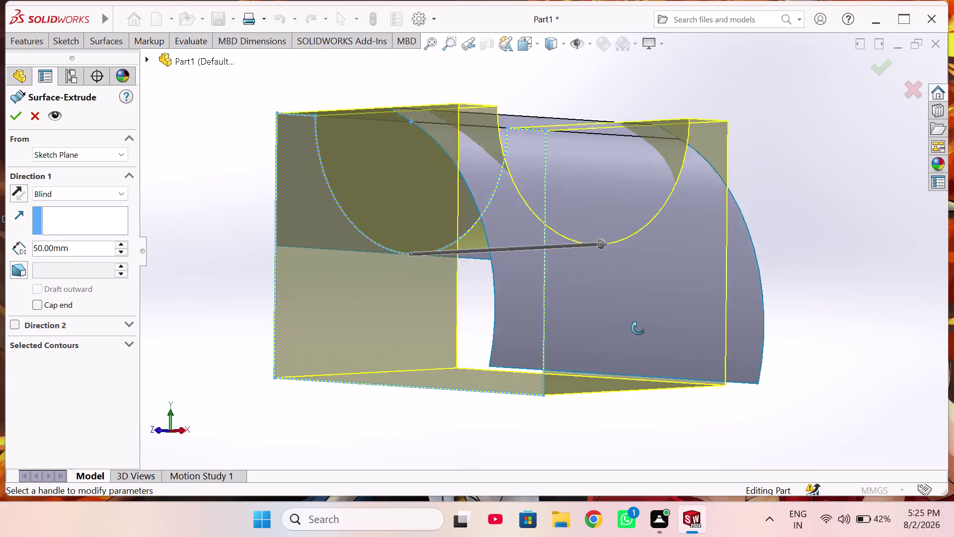
middle_drag(617, 330, 674, 323)
Set the Blind depth to 59 mm and accept Surface-Extrude5.
click(119, 243)
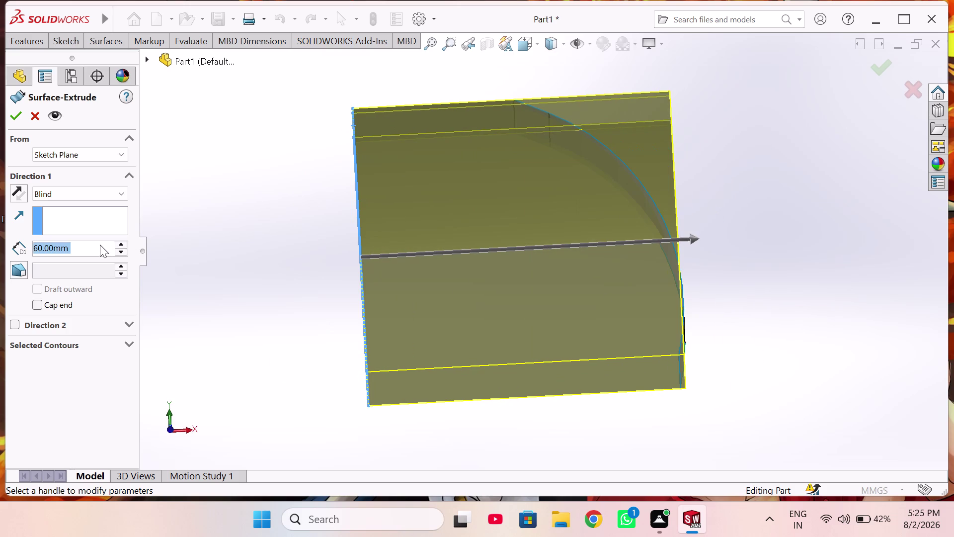
click(123, 254)
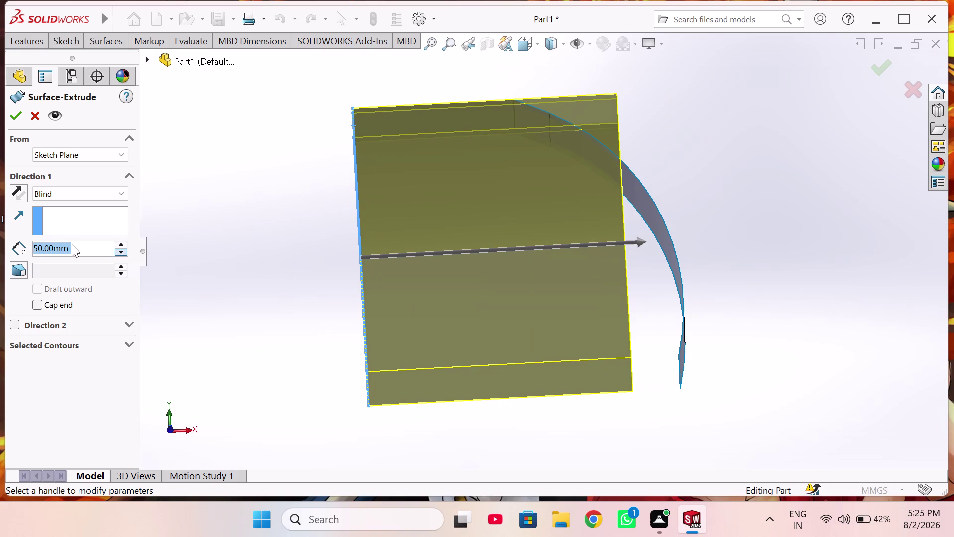
click(76, 244)
double_click(68, 243)
text(59)
key(Return)
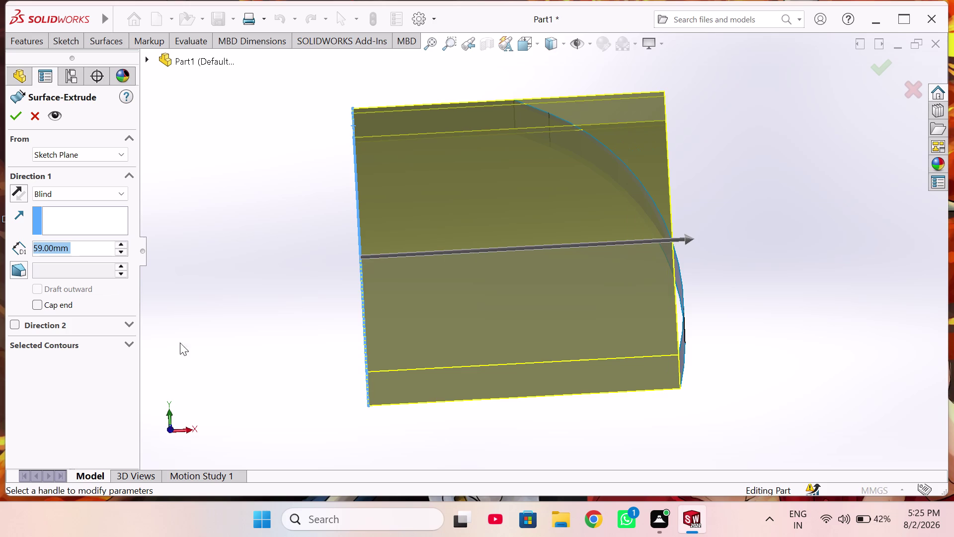
middle_drag(900, 350, 864, 365)
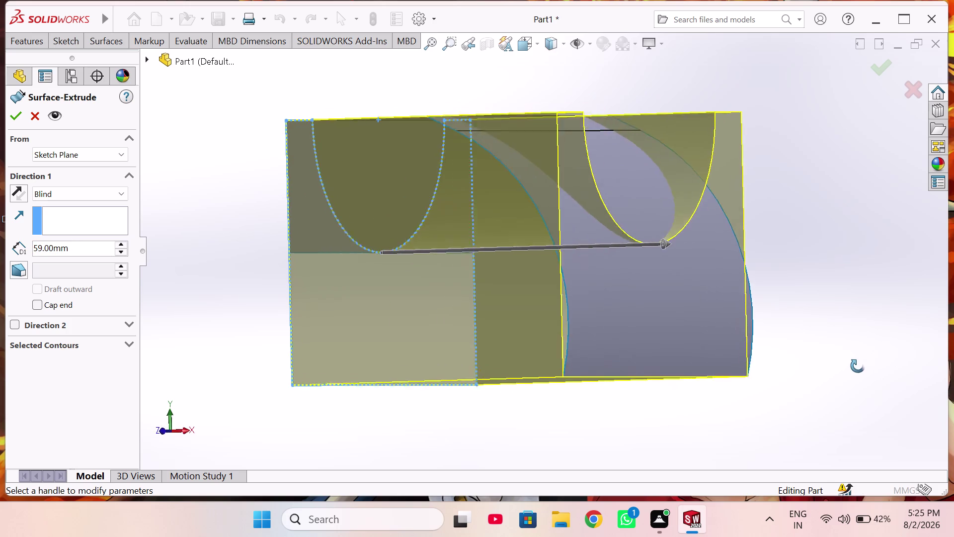
middle_drag(864, 365, 697, 384)
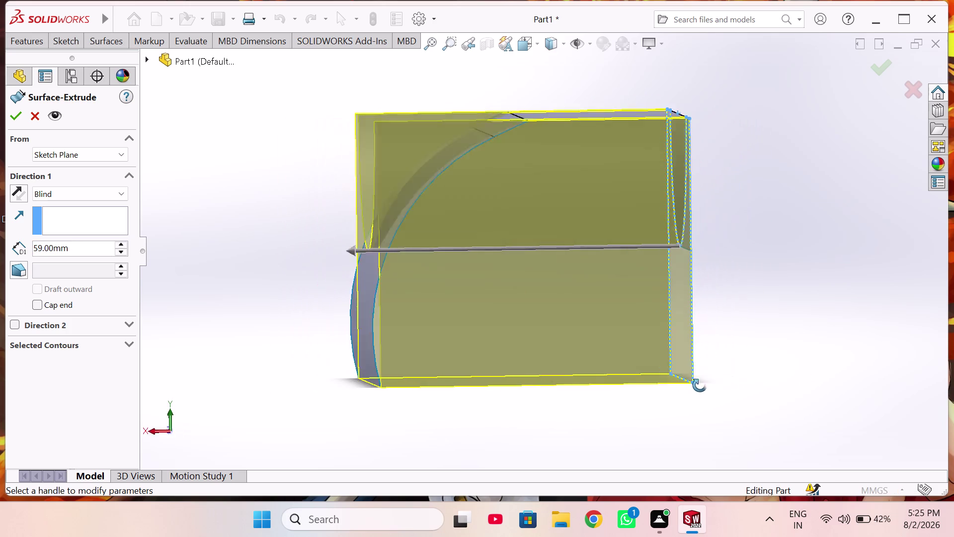
middle_drag(697, 384, 760, 401)
scroll(up, 3)
middle_drag(628, 357, 614, 392)
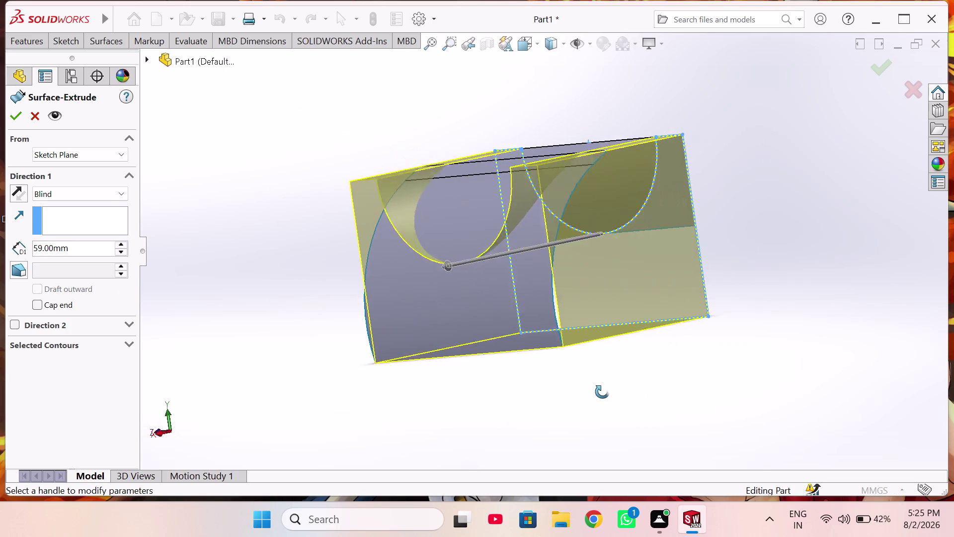
middle_drag(613, 391, 680, 390)
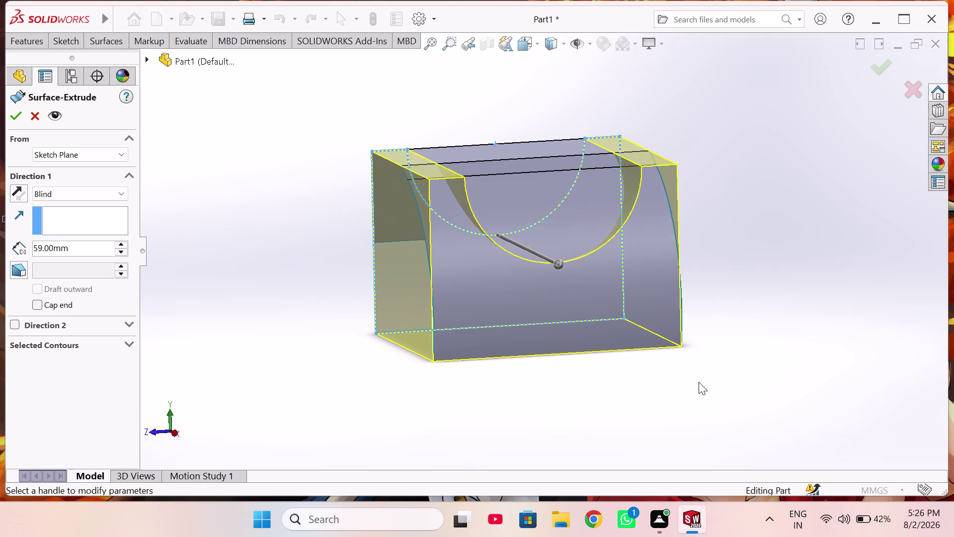
click(886, 66)
middle_drag(754, 178, 694, 248)
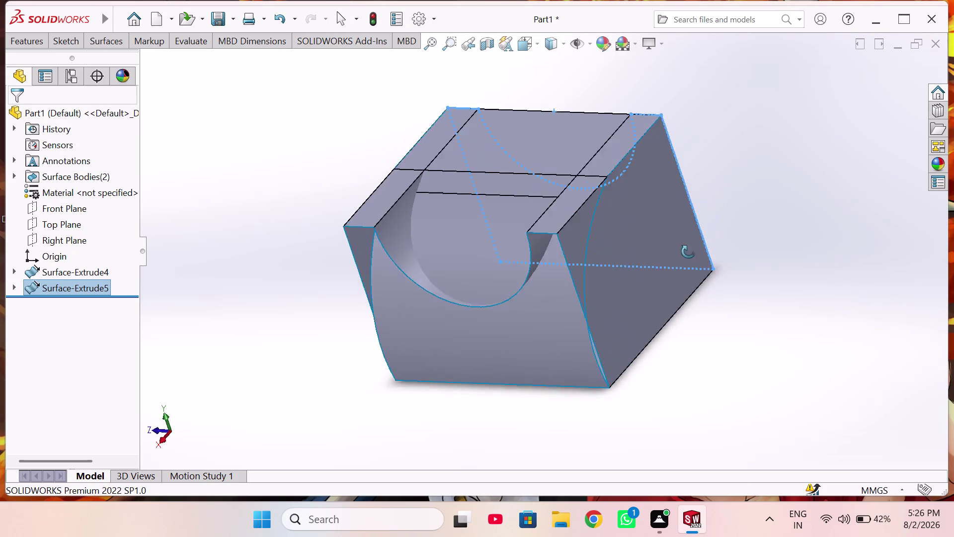
middle_drag(693, 248, 761, 235)
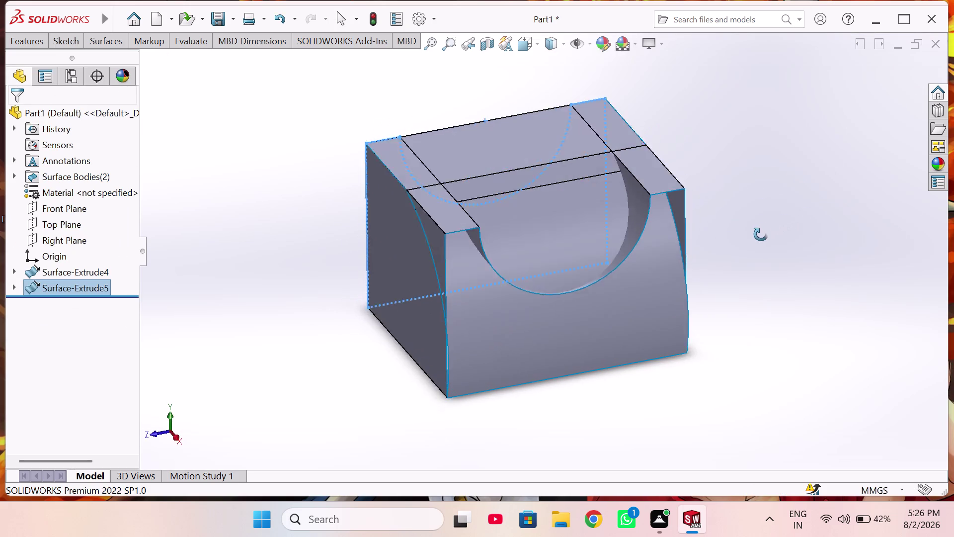
middle_drag(761, 234, 848, 237)
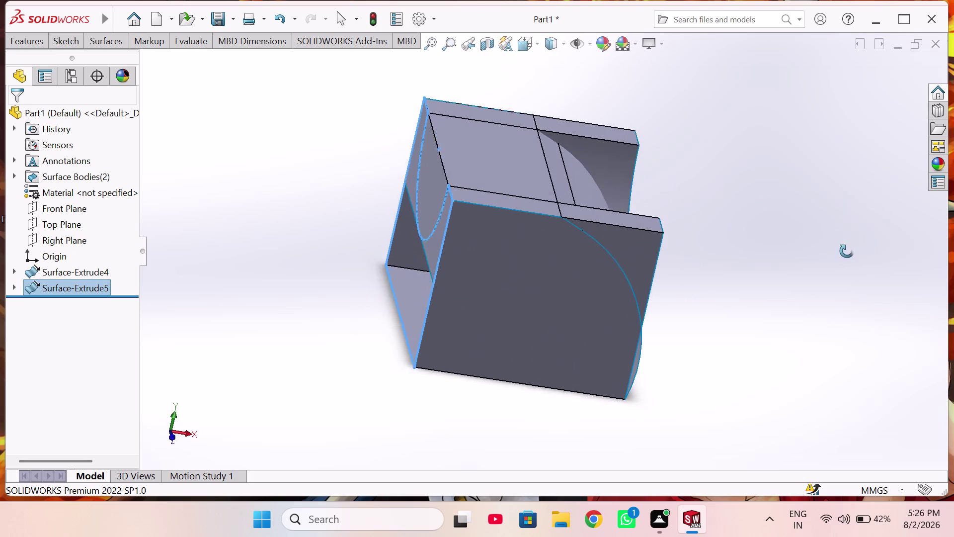
middle_drag(848, 237, 462, 307)
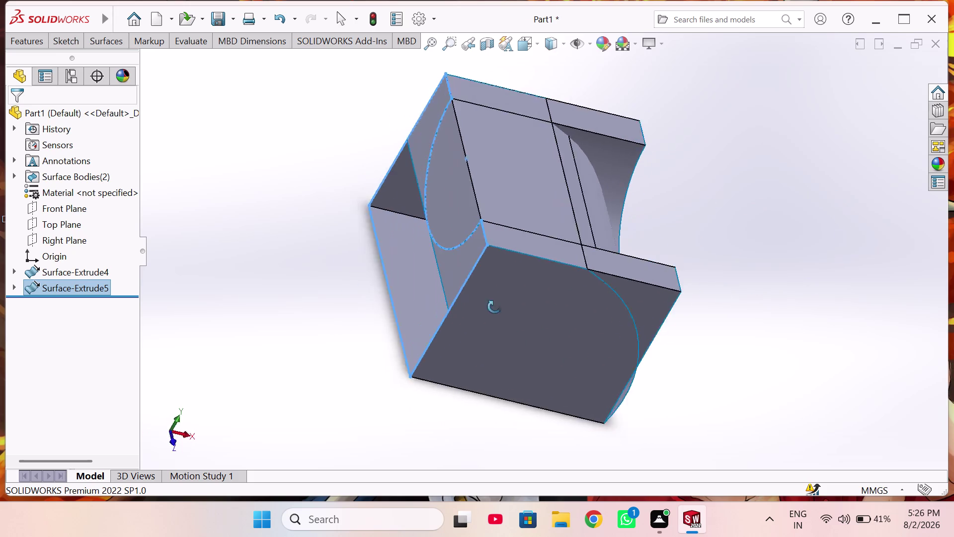
middle_drag(462, 307, 481, 309)
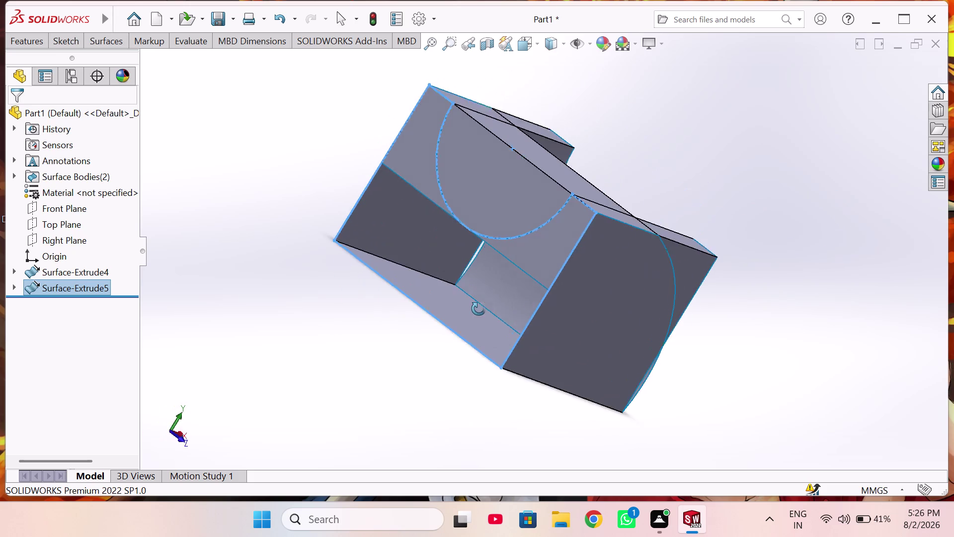
middle_drag(482, 309, 433, 357)
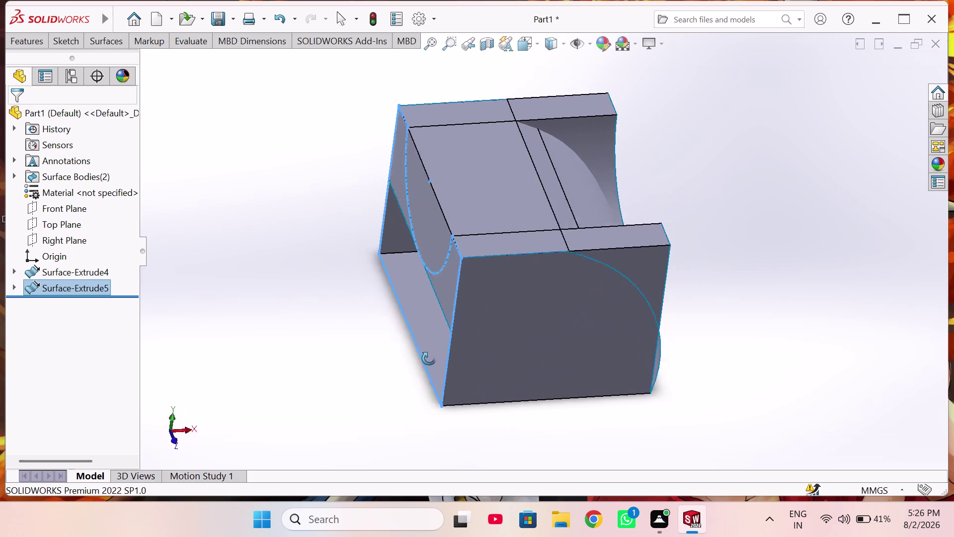
middle_drag(433, 357, 565, 325)
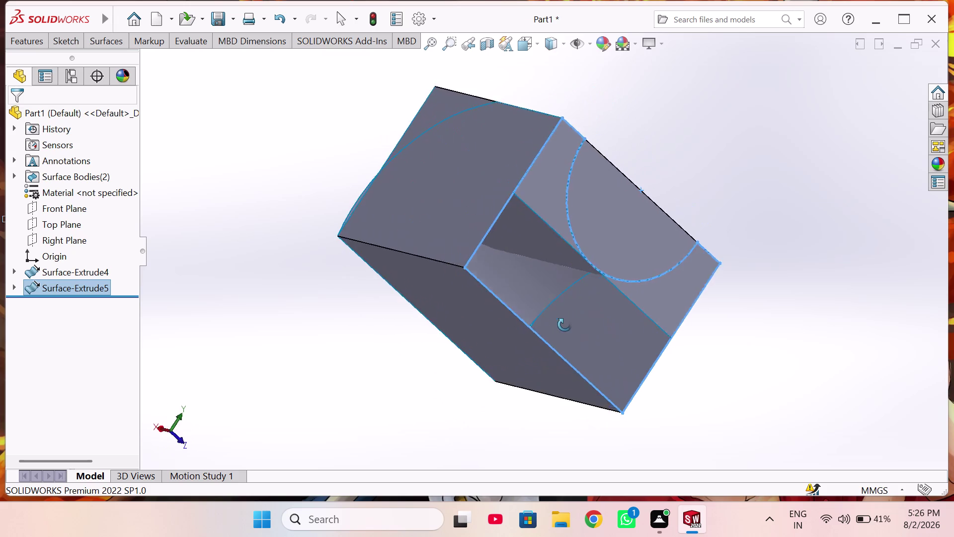
middle_drag(565, 325, 477, 334)
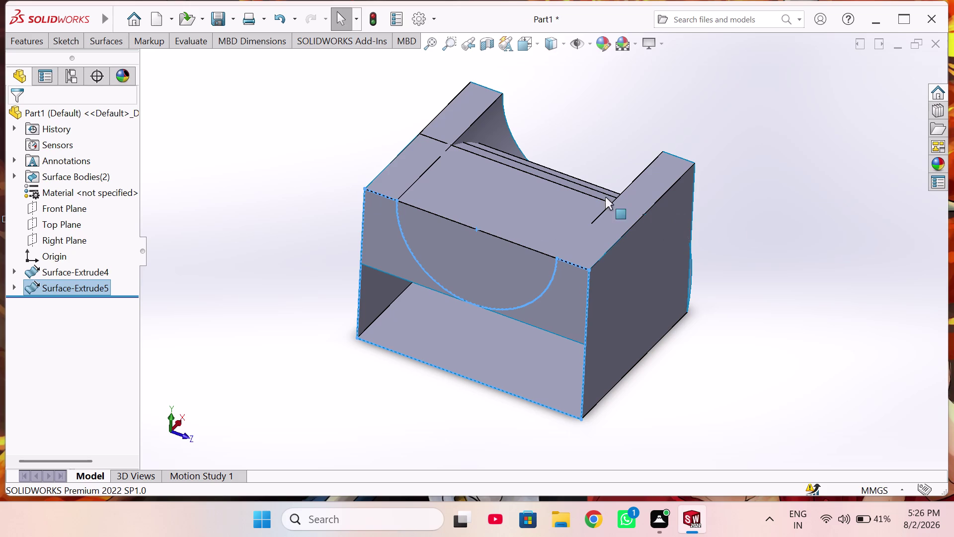
middle_drag(547, 194, 453, 303)
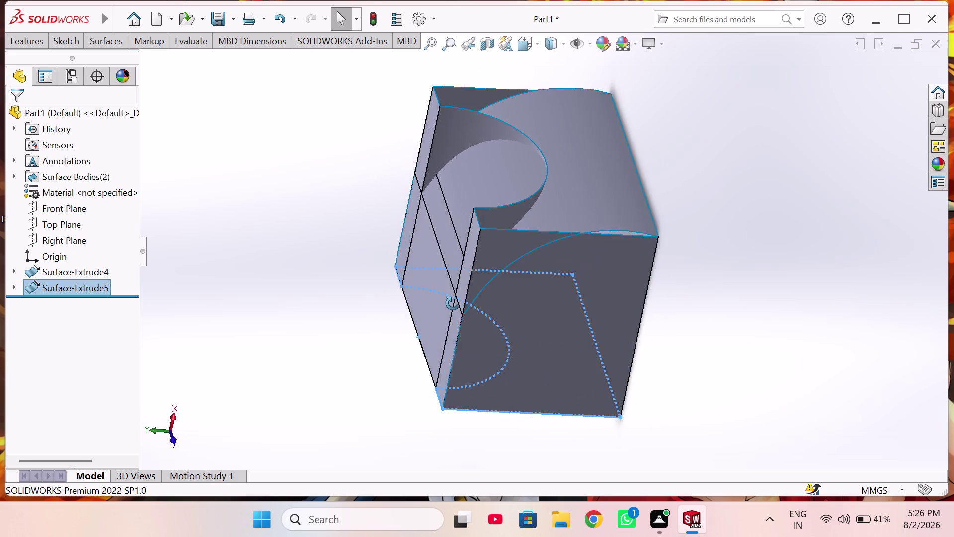
middle_drag(452, 304, 524, 315)
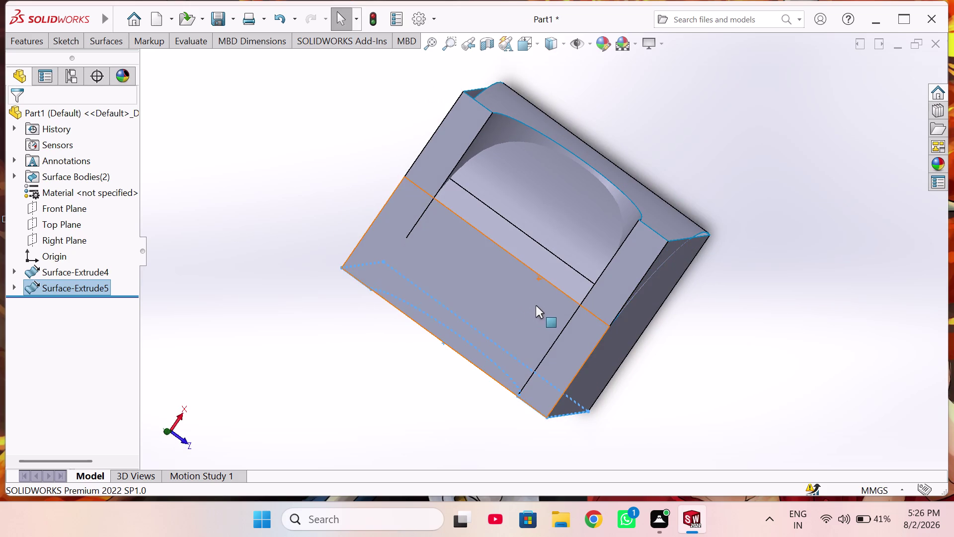
middle_drag(584, 254, 537, 209)
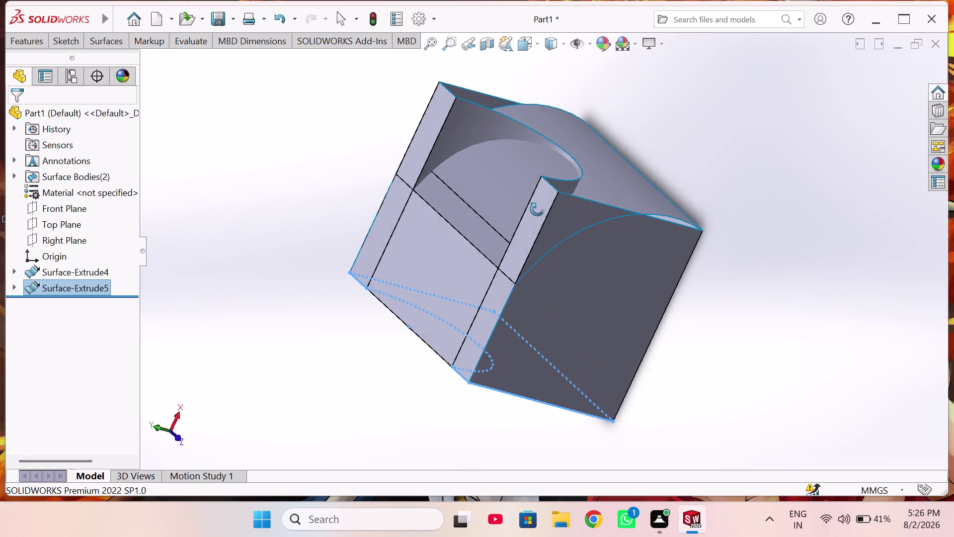
middle_drag(538, 209, 533, 236)
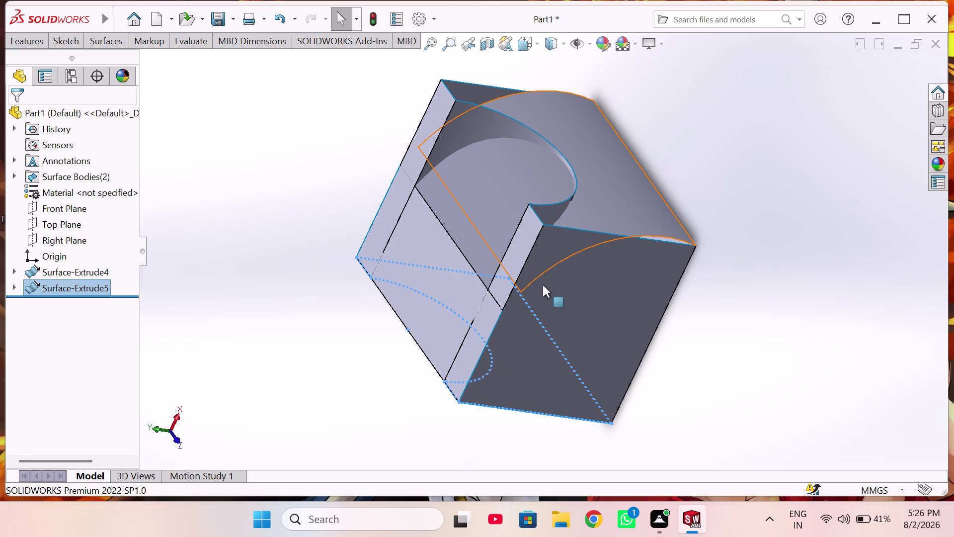
middle_drag(543, 284, 625, 170)
middle_drag(561, 304, 580, 216)
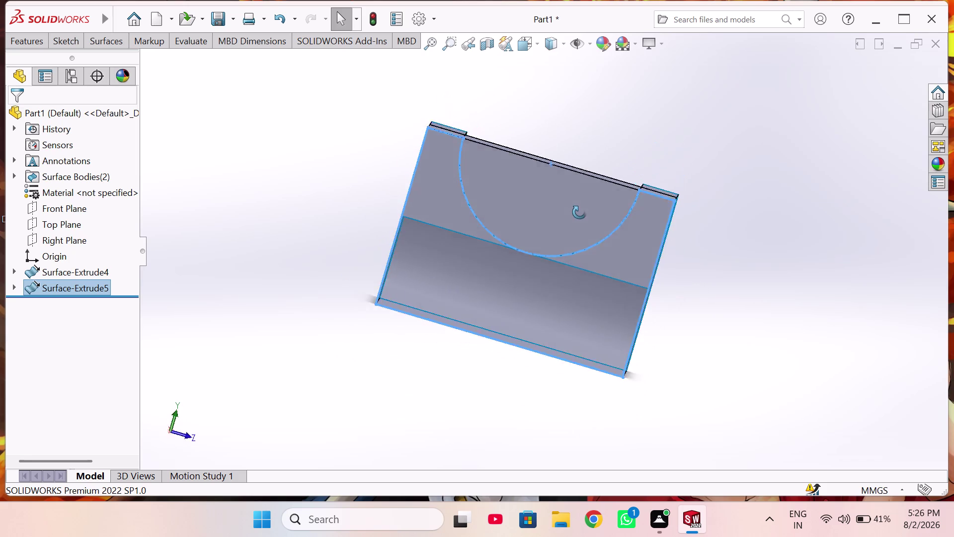
middle_drag(580, 216, 575, 218)
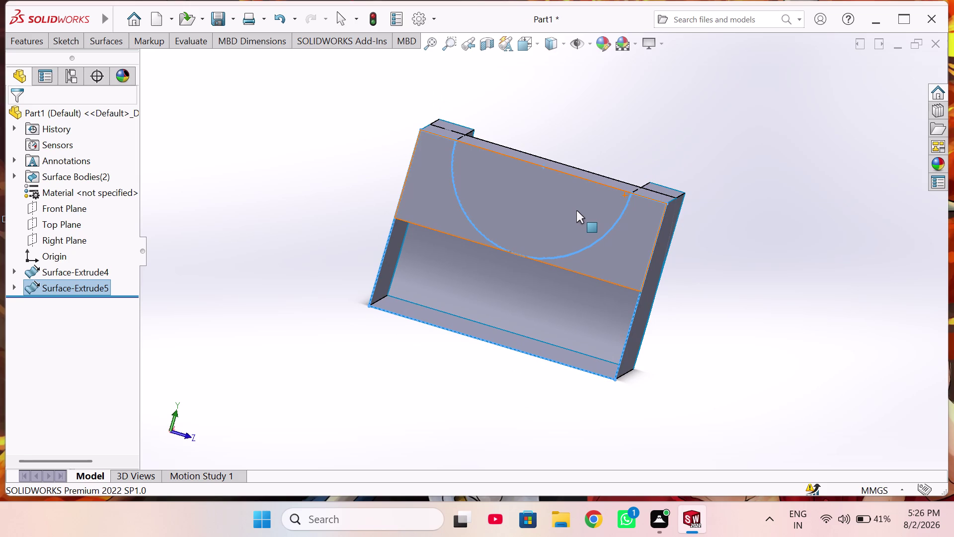
Edit the rectangular extrude to use Sketch9's half-circle region as its contour.
click(87, 290)
click(95, 253)
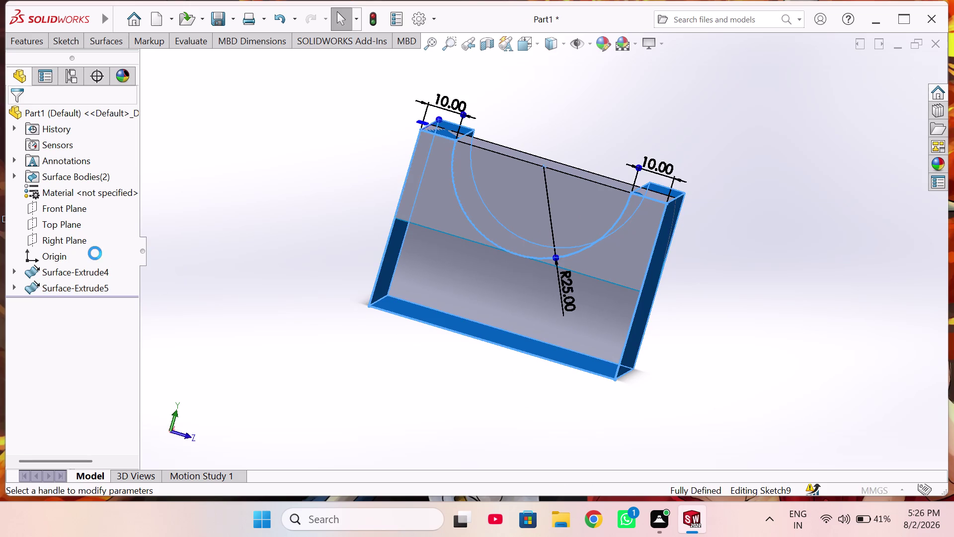
middle_drag(282, 174, 228, 192)
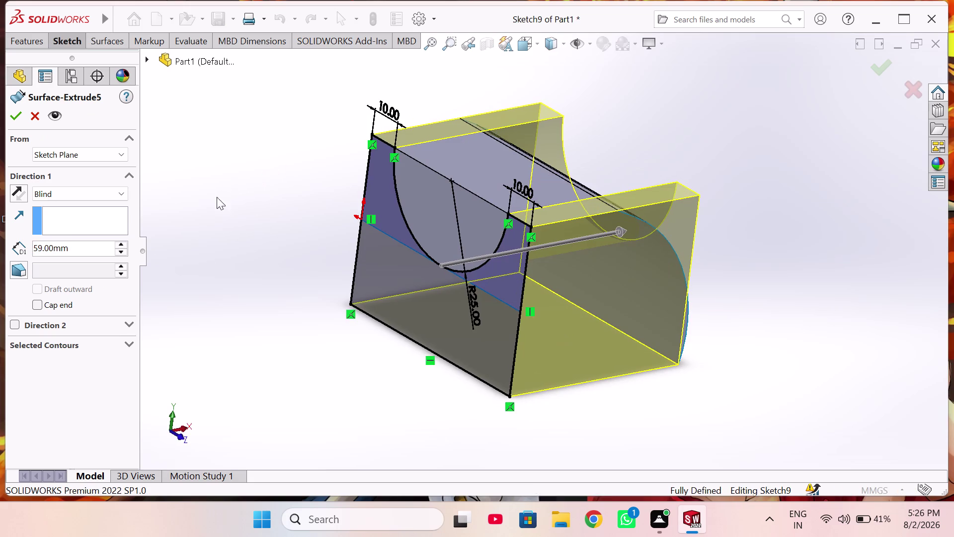
click(123, 345)
click(113, 366)
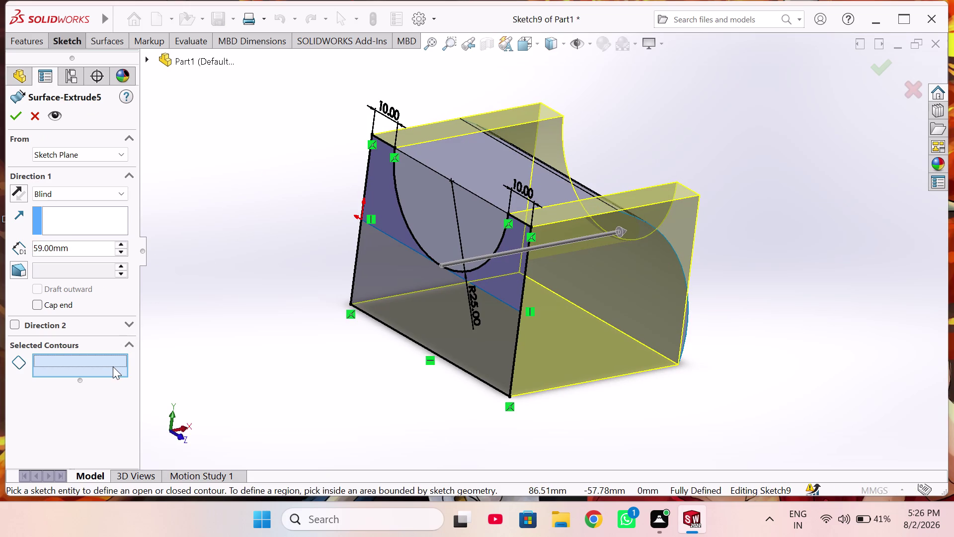
click(436, 223)
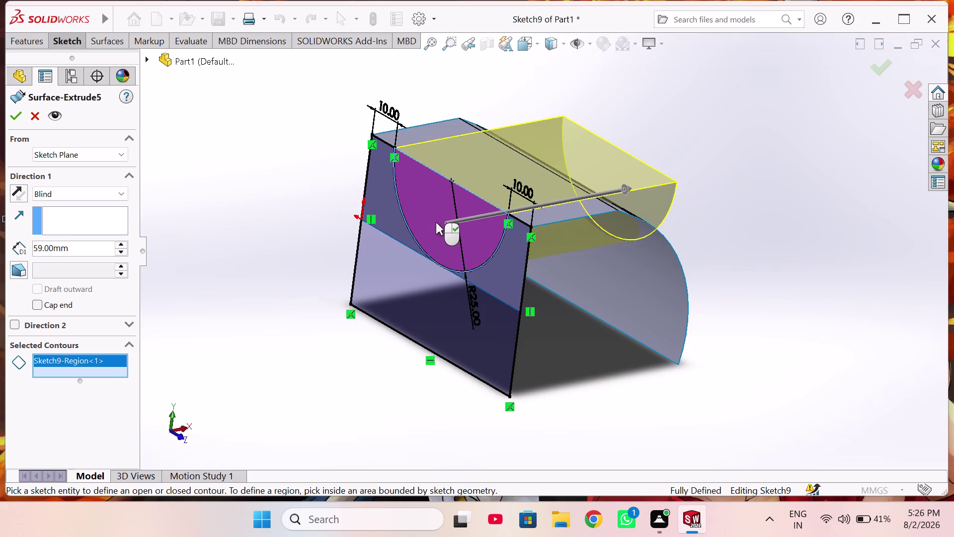
middle_drag(401, 313, 337, 286)
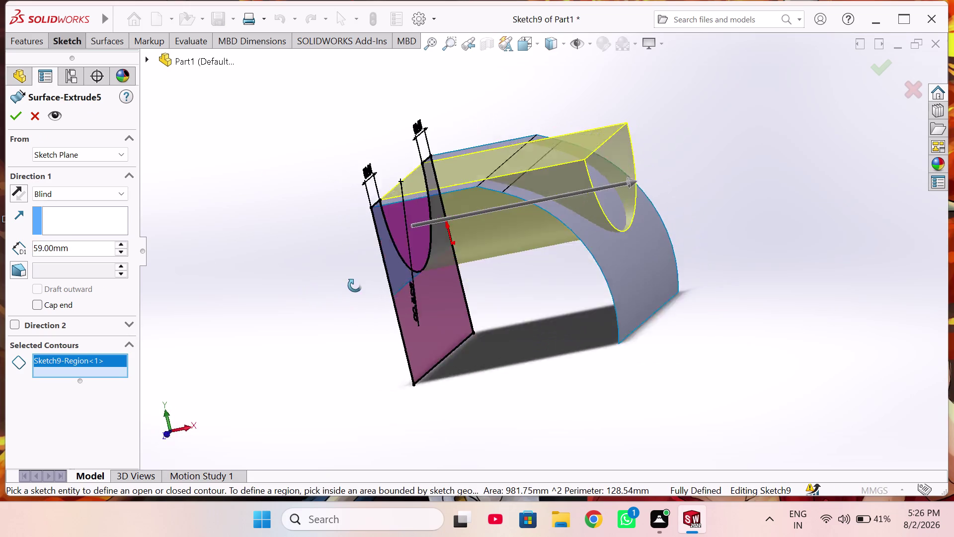
middle_drag(337, 286, 318, 305)
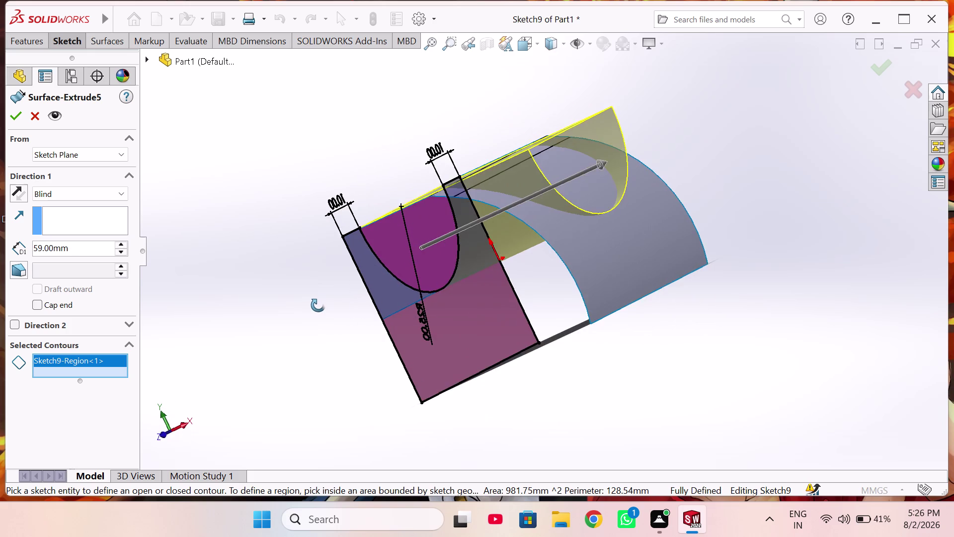
middle_drag(317, 305, 353, 329)
click(11, 117)
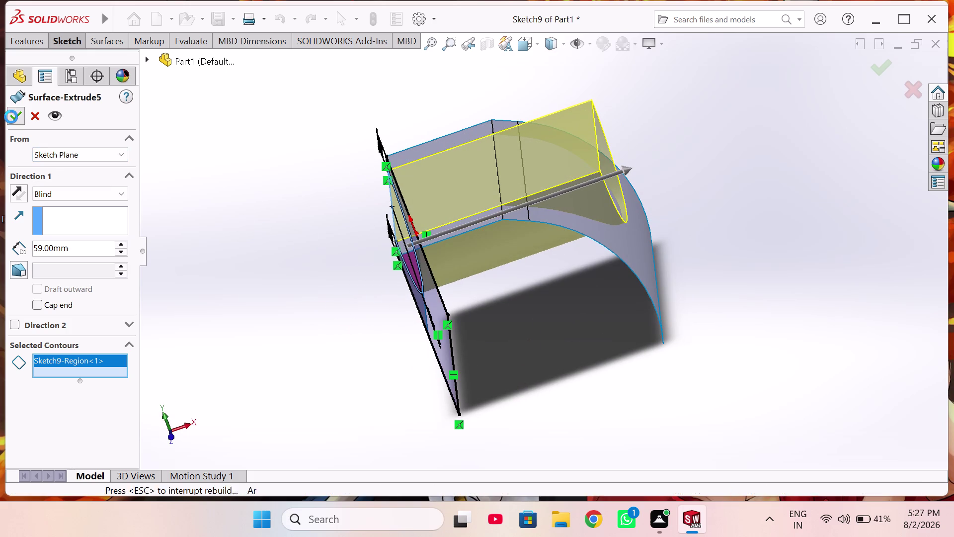
Start Trim Surface with Surface-Extrude5 as the trim tool.
middle_drag(355, 178, 284, 202)
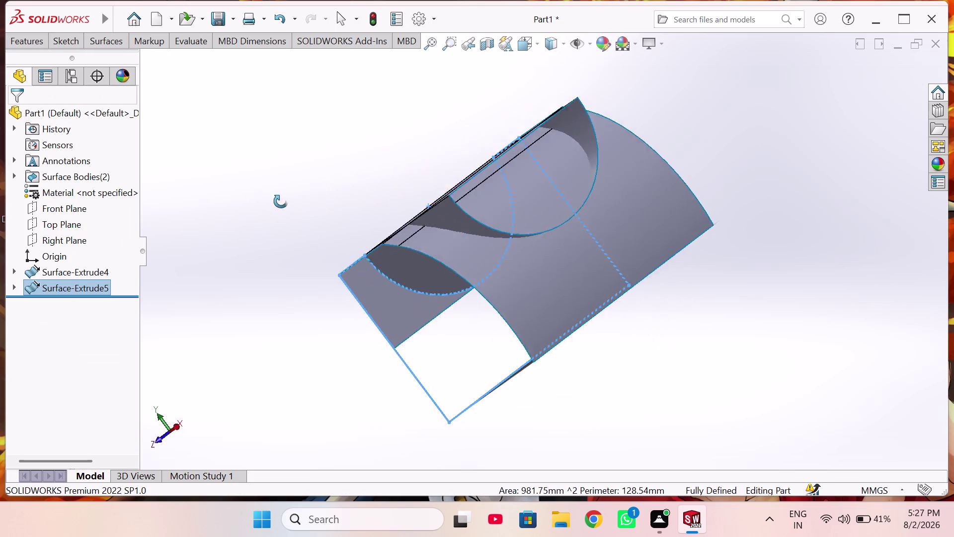
middle_drag(283, 202, 530, 307)
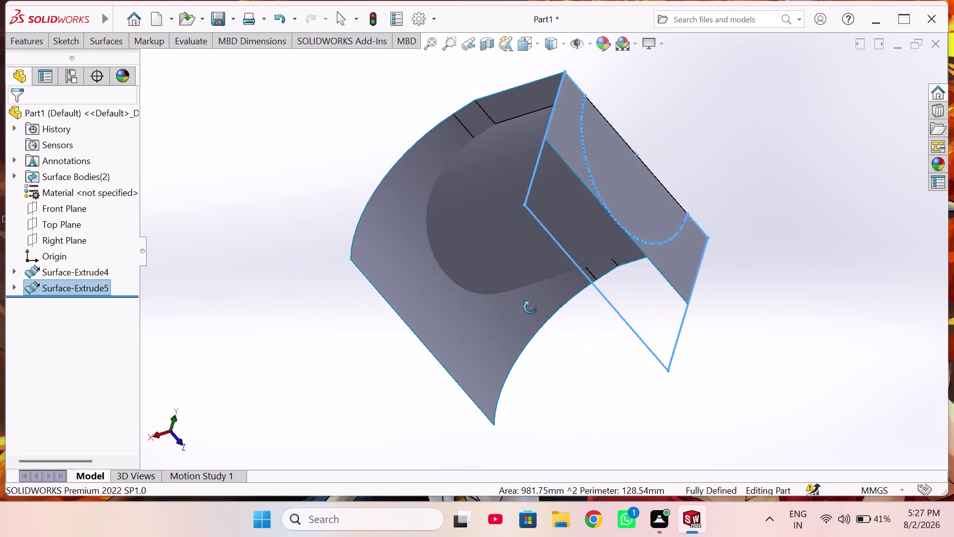
middle_drag(530, 307, 279, 282)
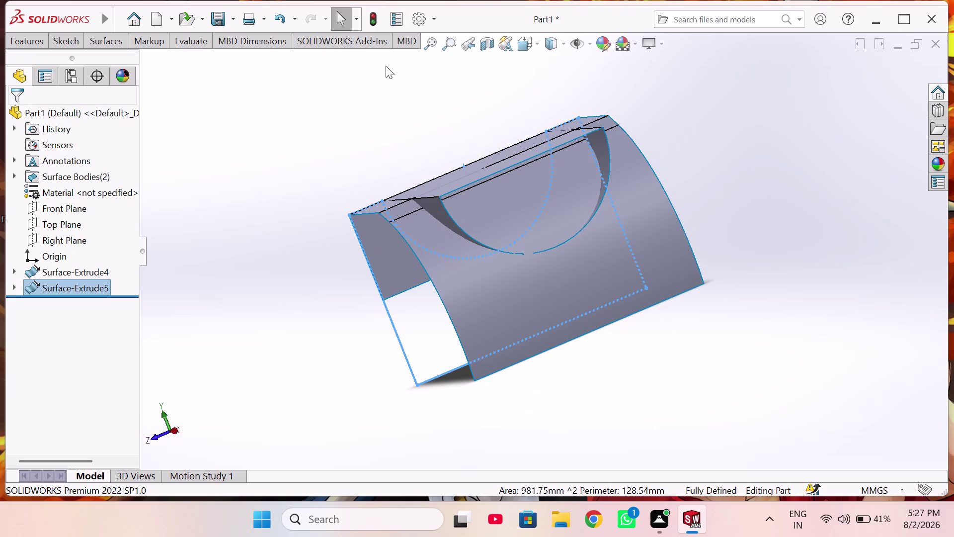
click(104, 37)
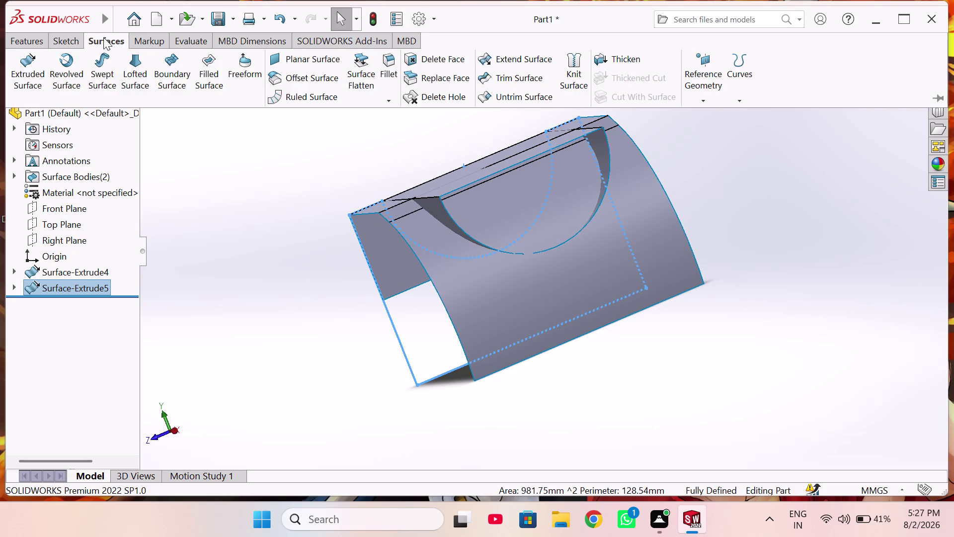
click(521, 78)
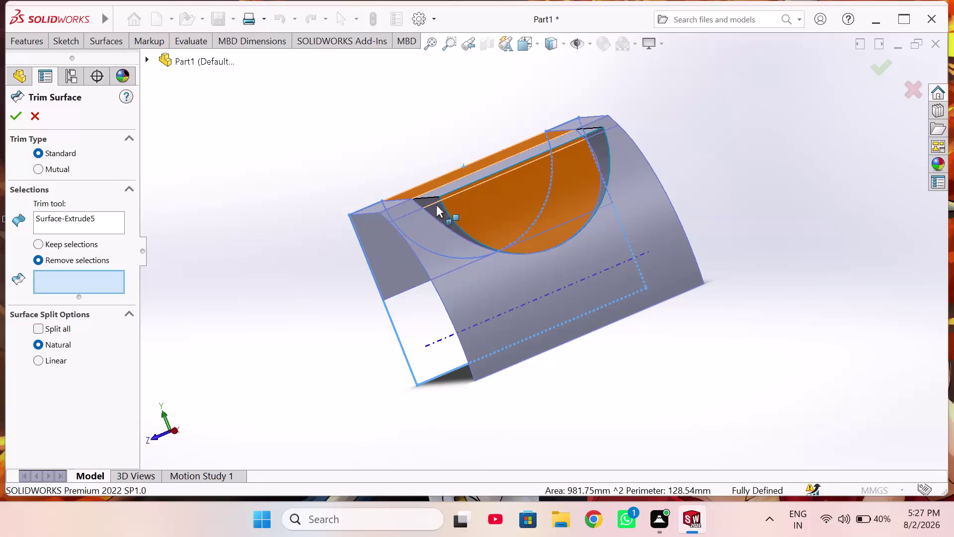
Replace the trim tool with Surface-Extrude4.
middle_drag(436, 204, 629, 189)
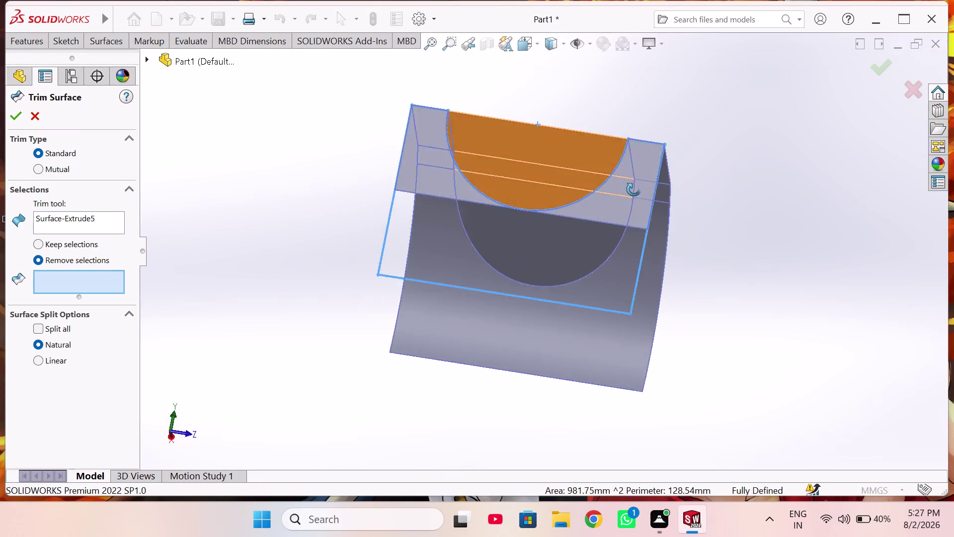
middle_drag(629, 188, 648, 327)
scroll(up, 3)
middle_drag(531, 198, 532, 199)
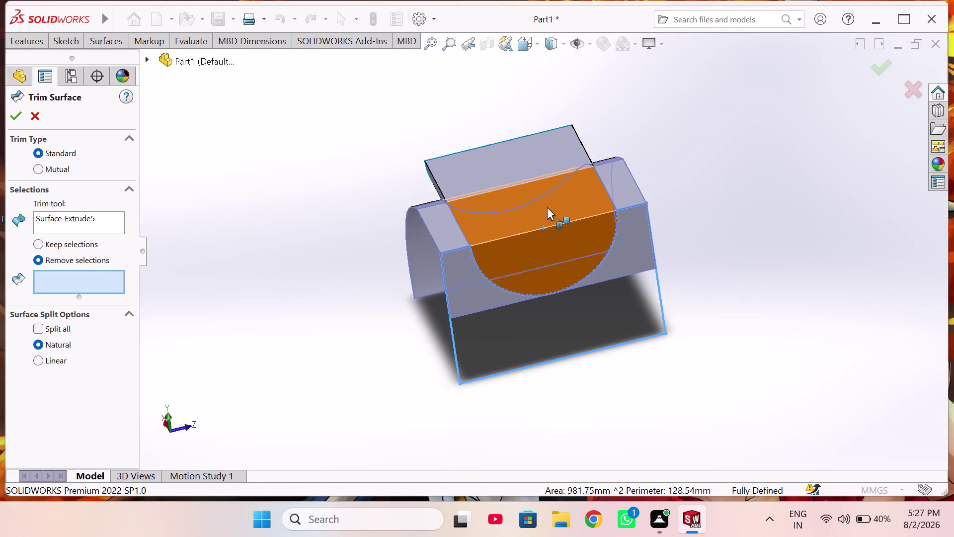
middle_drag(533, 199, 614, 240)
middle_drag(606, 243, 596, 248)
click(584, 244)
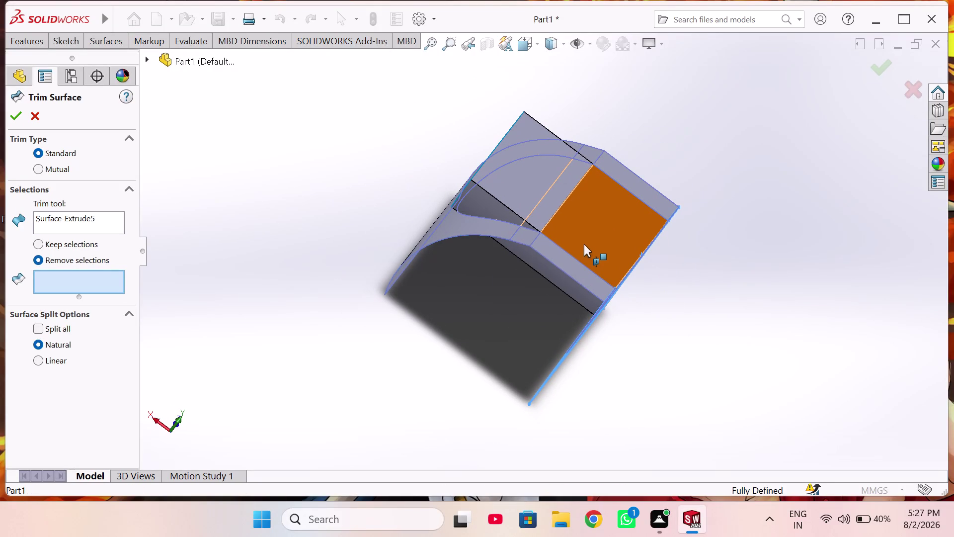
middle_drag(510, 189, 558, 188)
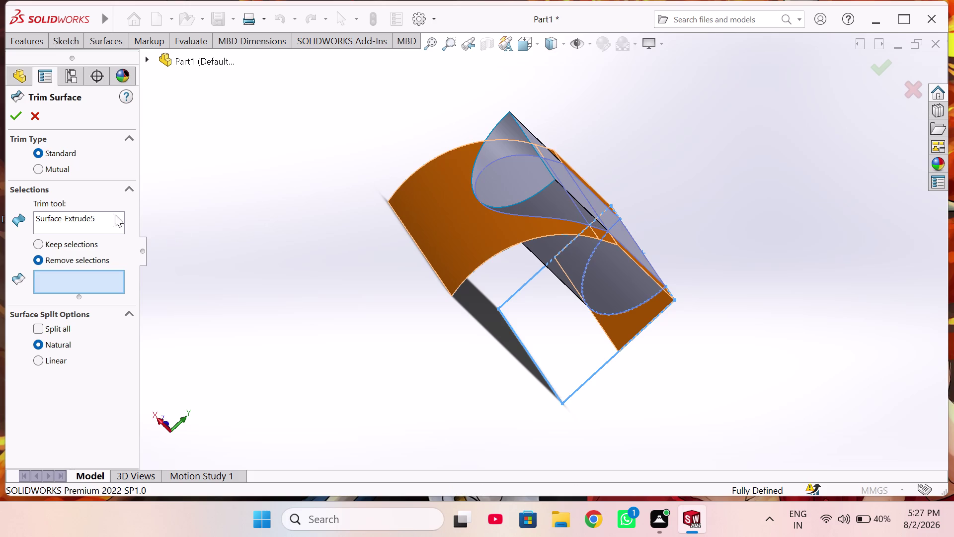
click(89, 213)
right_click(88, 213)
click(138, 243)
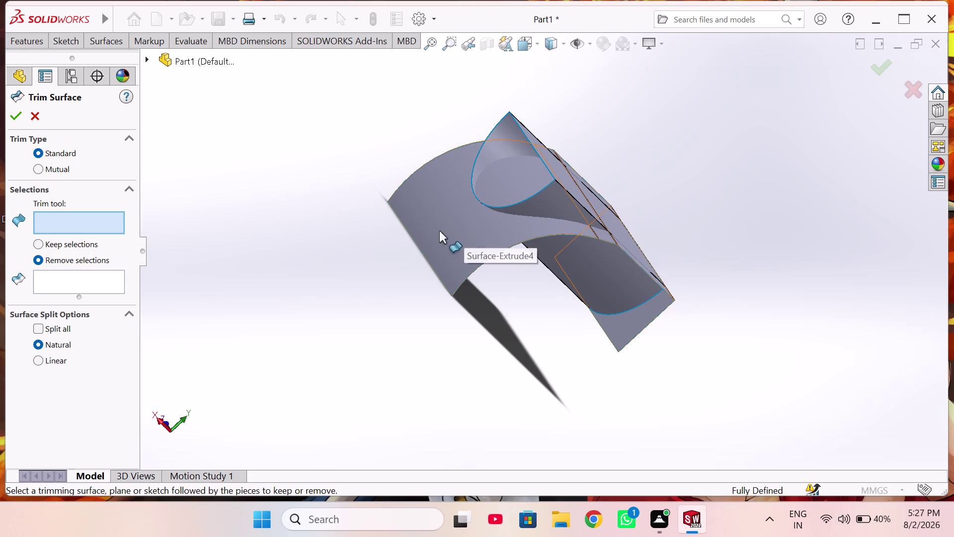
click(485, 218)
Remove the rectangular extrude's inner strip and accept Surface-Trim1.
middle_drag(478, 223, 422, 239)
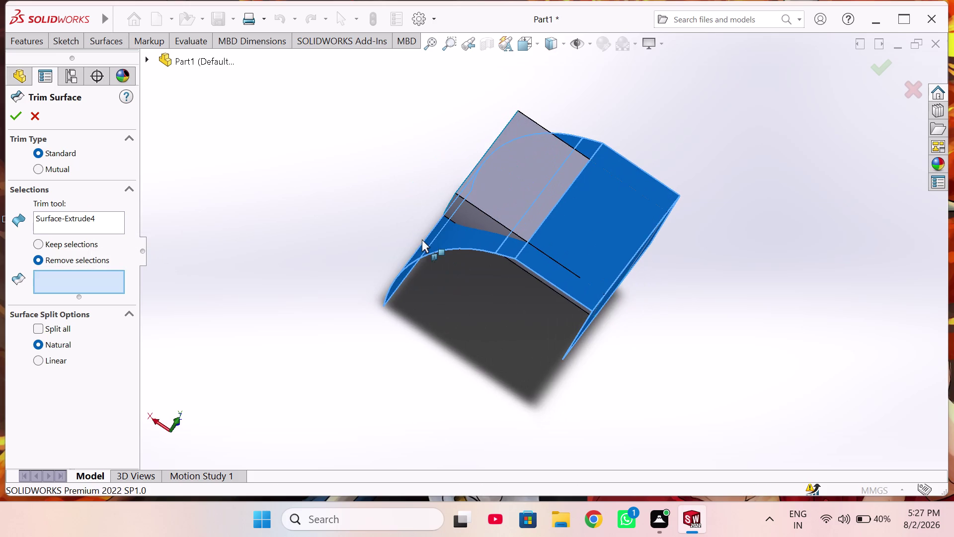
middle_drag(392, 263, 509, 294)
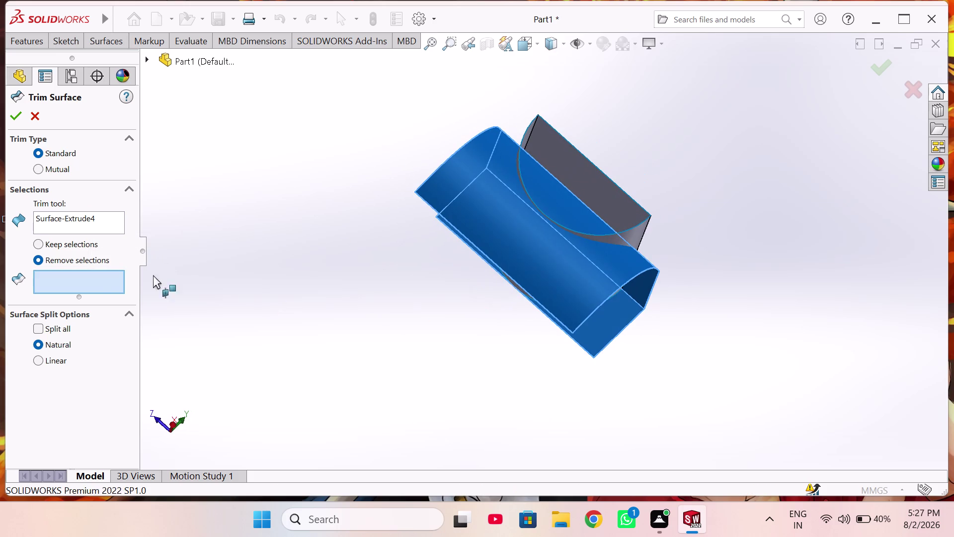
middle_drag(558, 159, 502, 255)
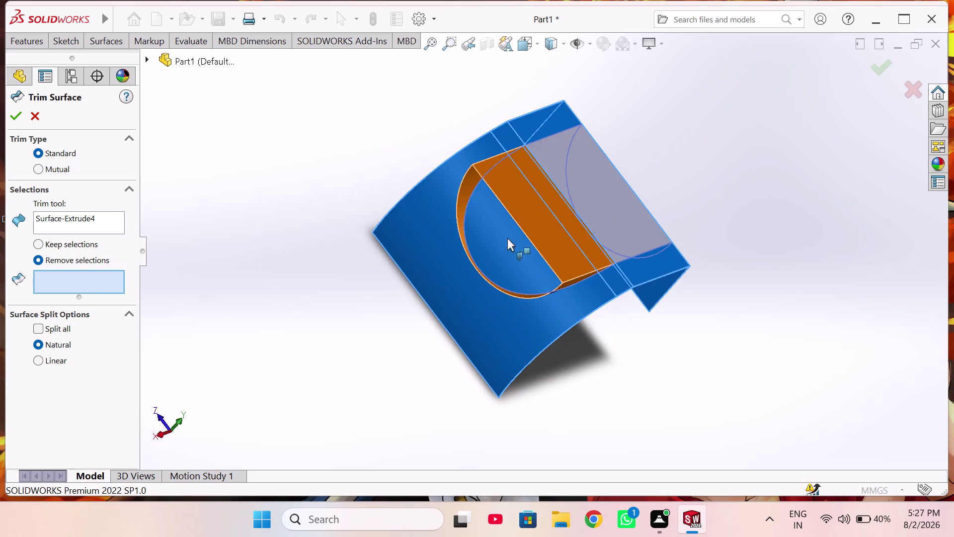
click(525, 213)
scroll(up, 3)
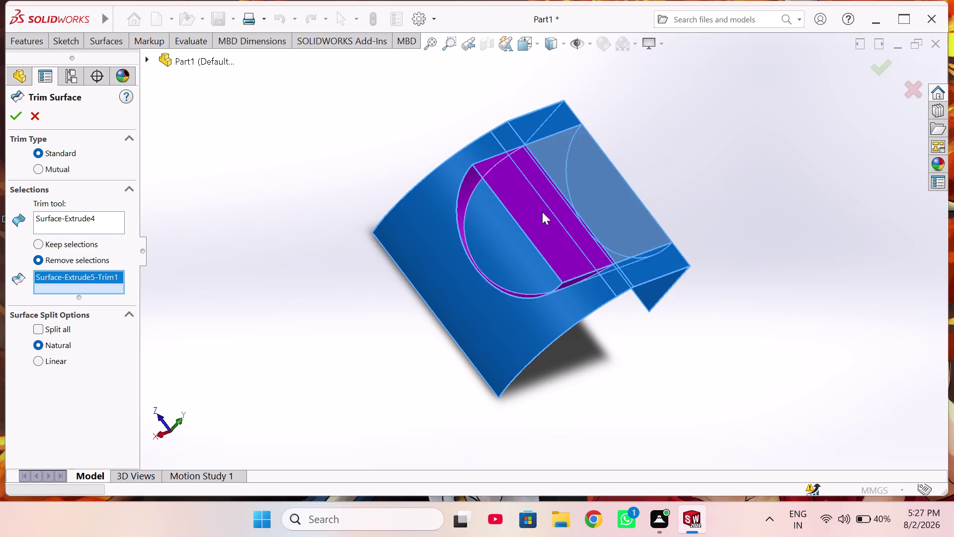
middle_drag(542, 212, 452, 295)
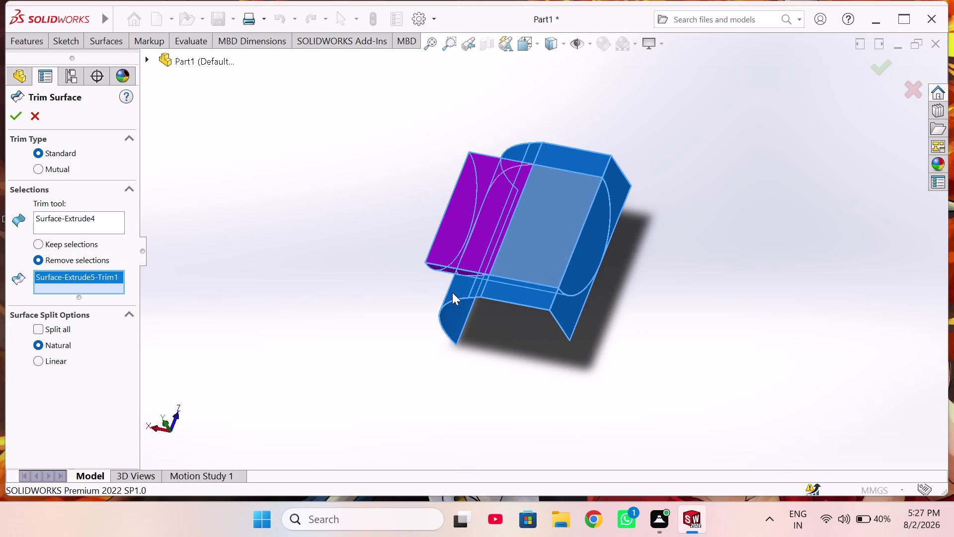
click(10, 111)
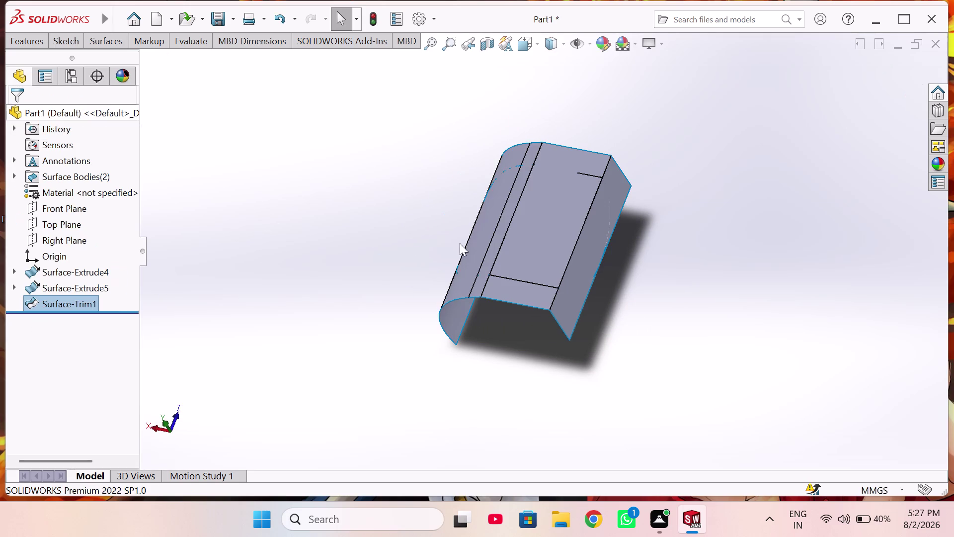
Start another Surface Trim and pick the curved sheet piece to remove.
middle_drag(473, 243, 541, 249)
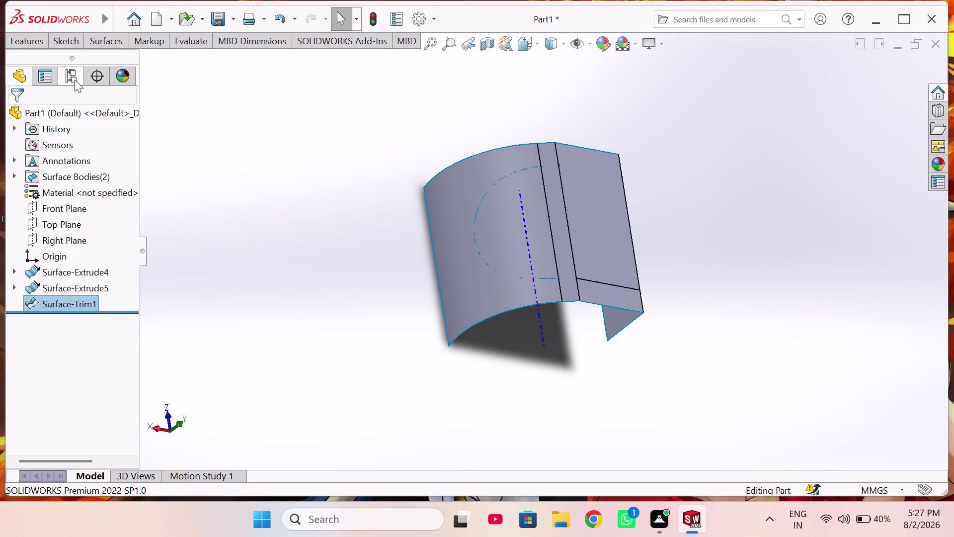
click(29, 41)
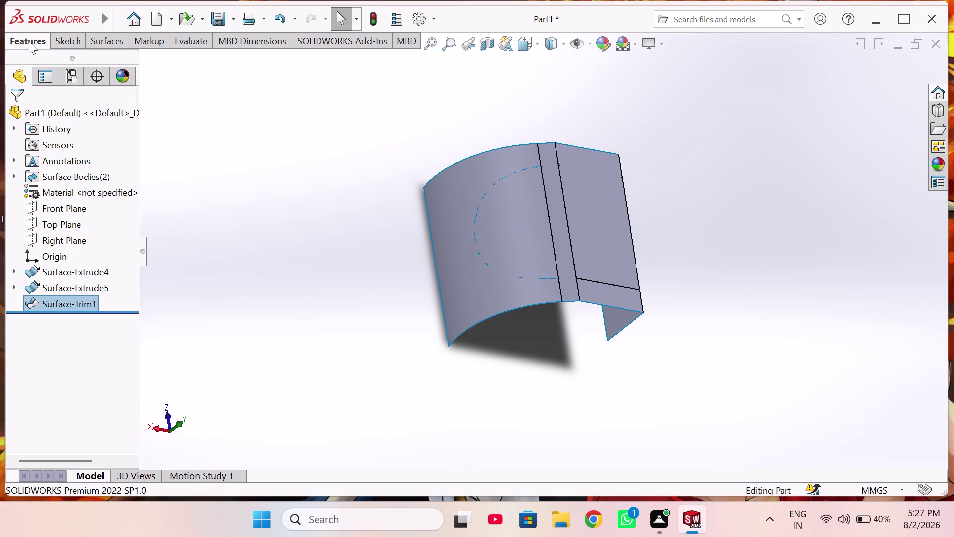
click(119, 38)
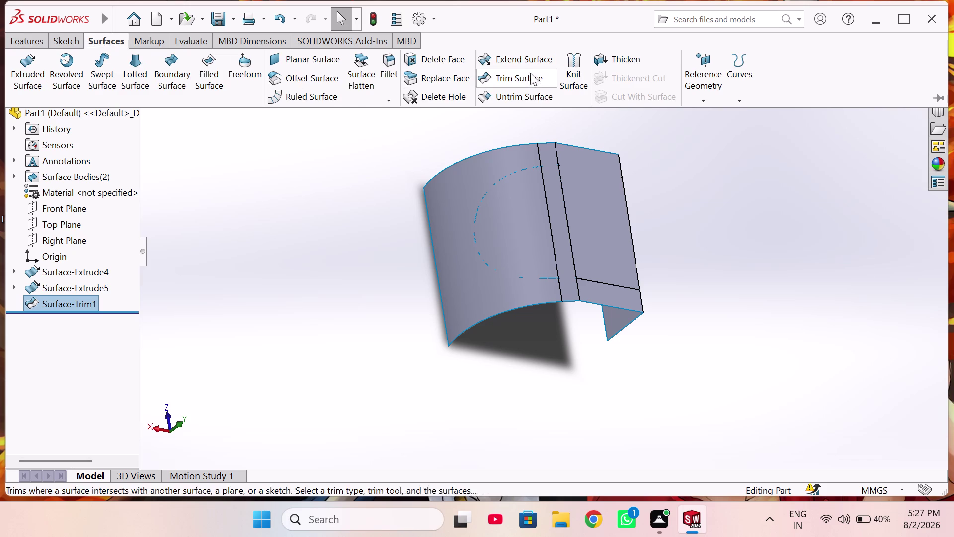
click(513, 81)
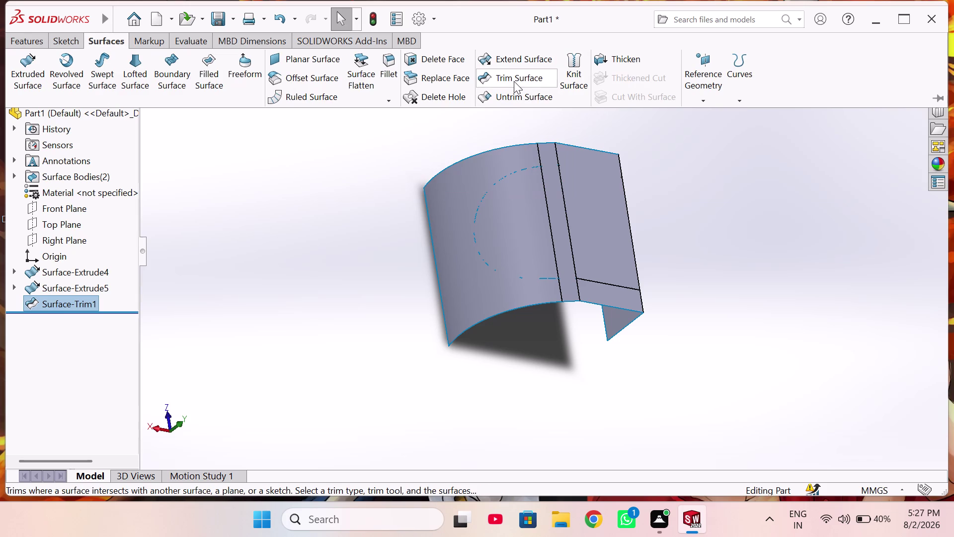
click(590, 223)
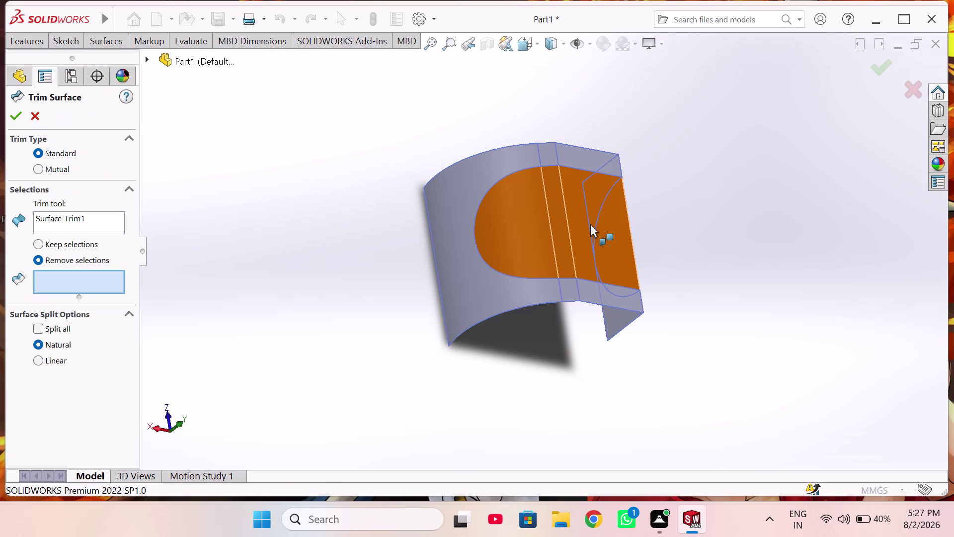
click(439, 233)
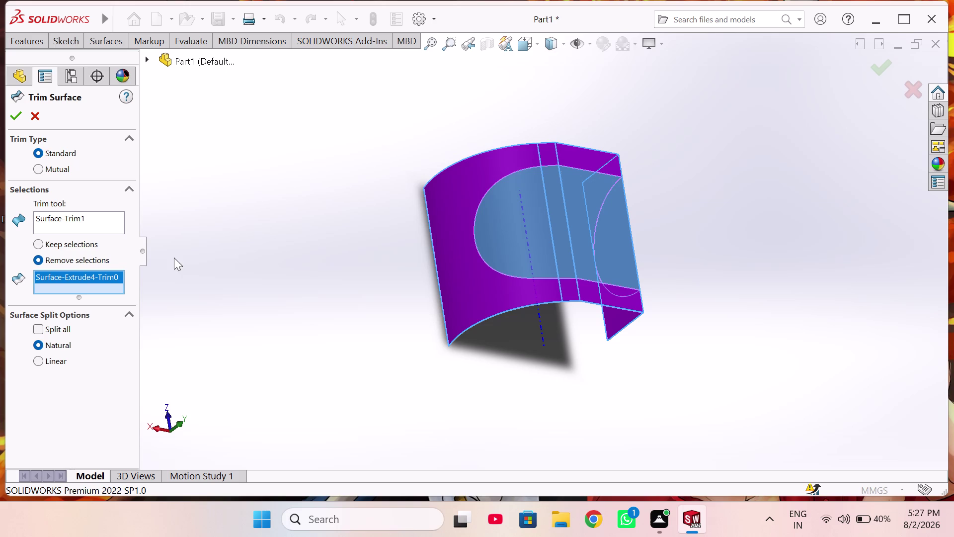
Clear the chosen removal pieces and the trim tool selection.
right_click(95, 273)
click(130, 289)
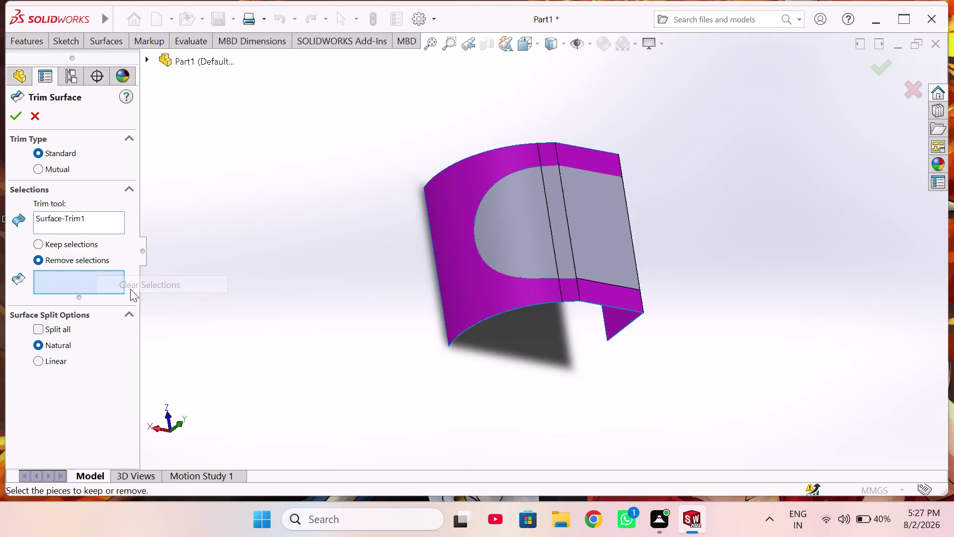
click(90, 223)
right_click(91, 222)
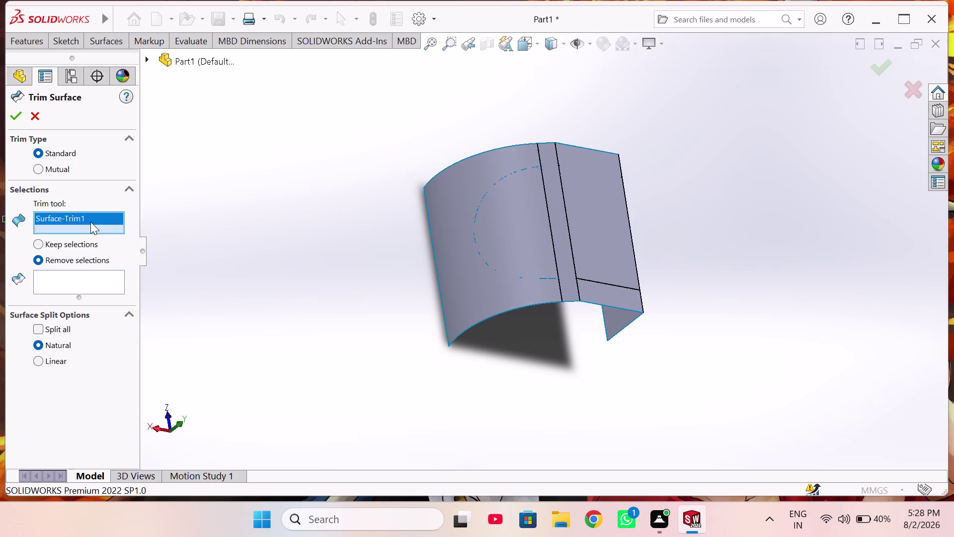
click(133, 229)
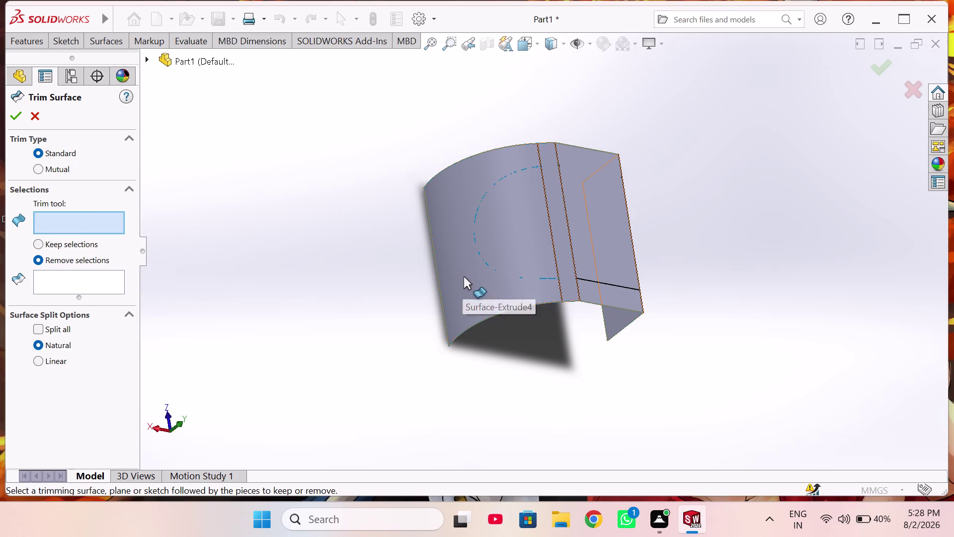
Set Surface-Extrude4 as trim tool and pick the flat panel piece to remove.
click(464, 276)
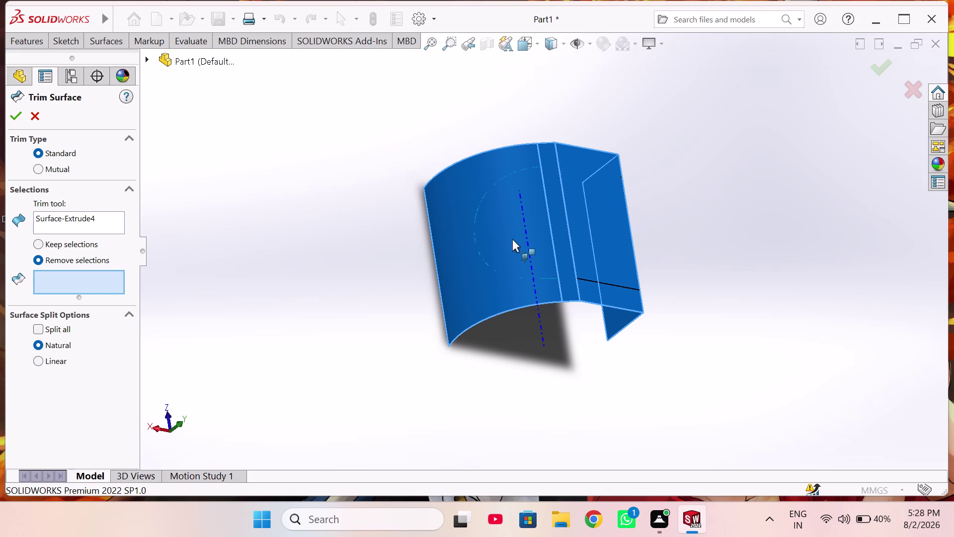
middle_drag(549, 227, 529, 252)
click(600, 244)
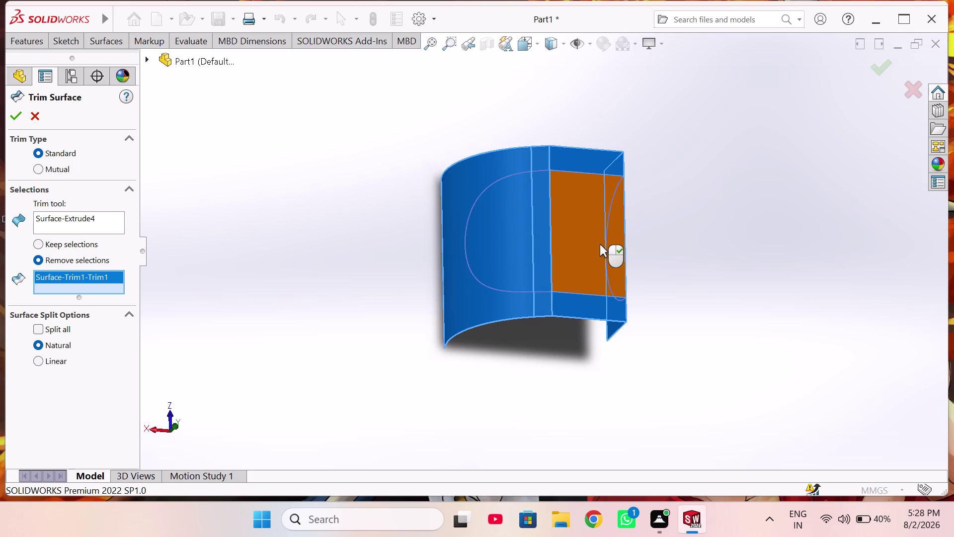
click(514, 237)
middle_drag(601, 242, 585, 250)
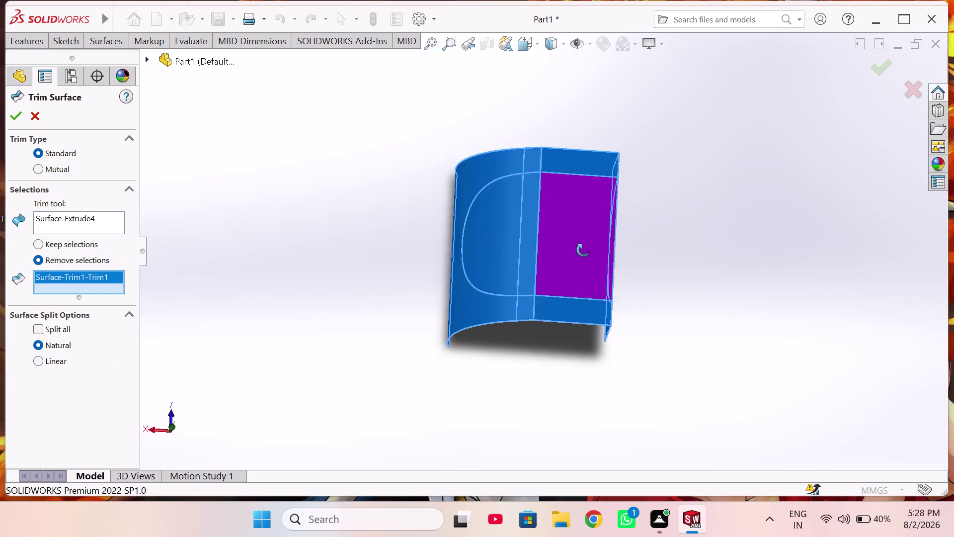
middle_drag(585, 250, 574, 241)
middle_drag(602, 243, 601, 243)
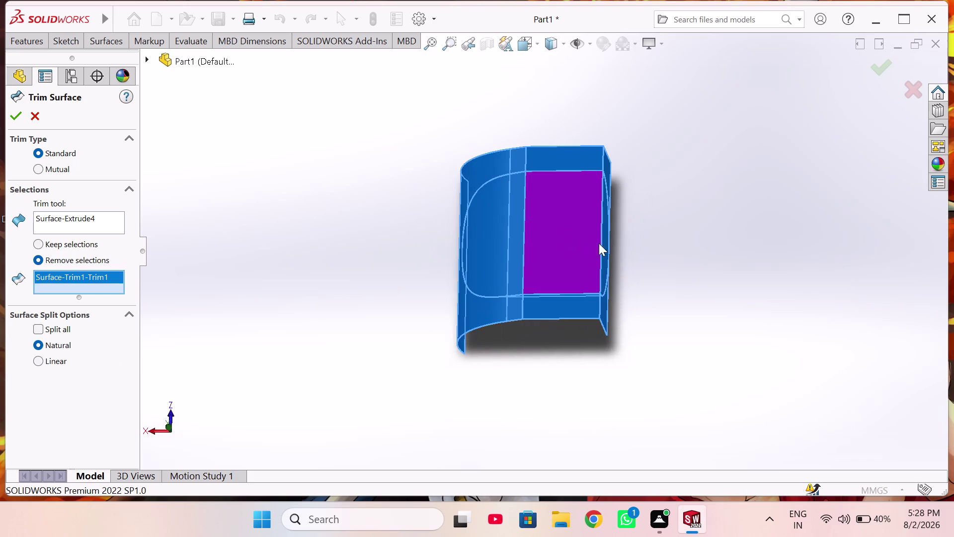
middle_drag(601, 243, 541, 231)
click(555, 227)
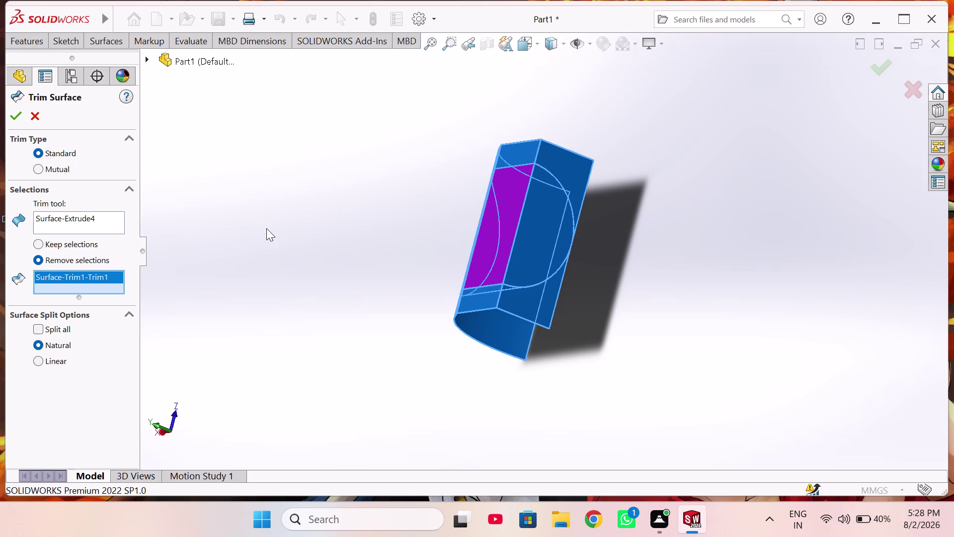
Empty the pieces-to-remove and trim tool boxes once more and inspect the curved side.
right_click(98, 272)
click(161, 286)
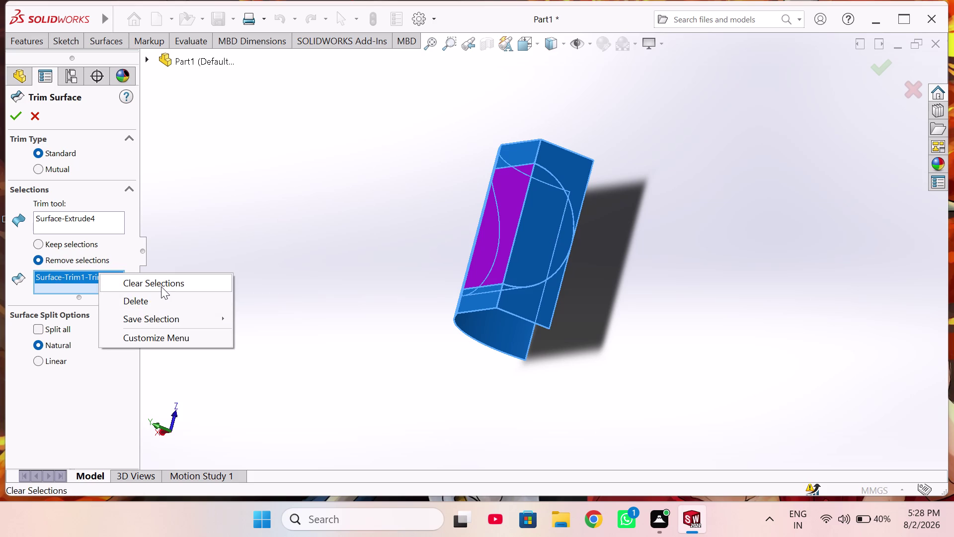
right_click(115, 226)
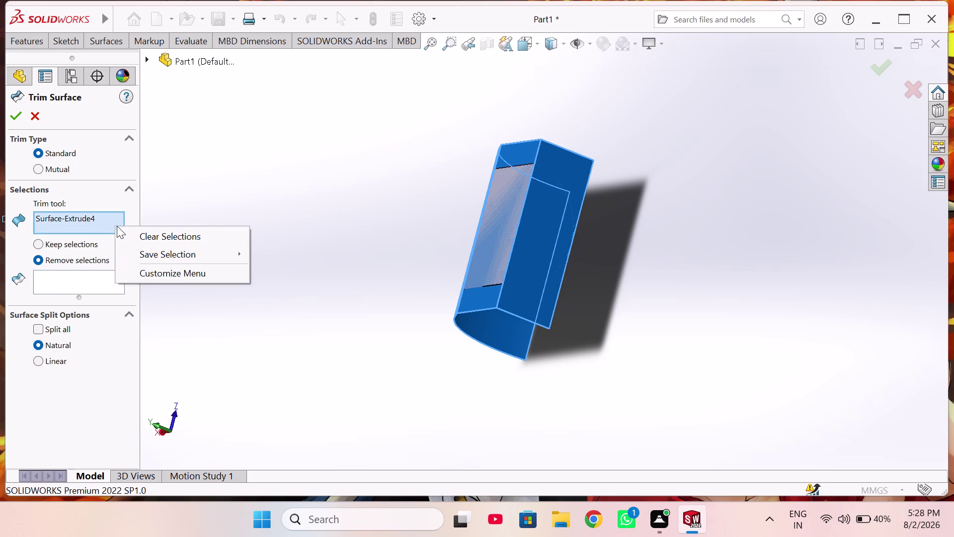
click(135, 235)
middle_drag(288, 231, 442, 250)
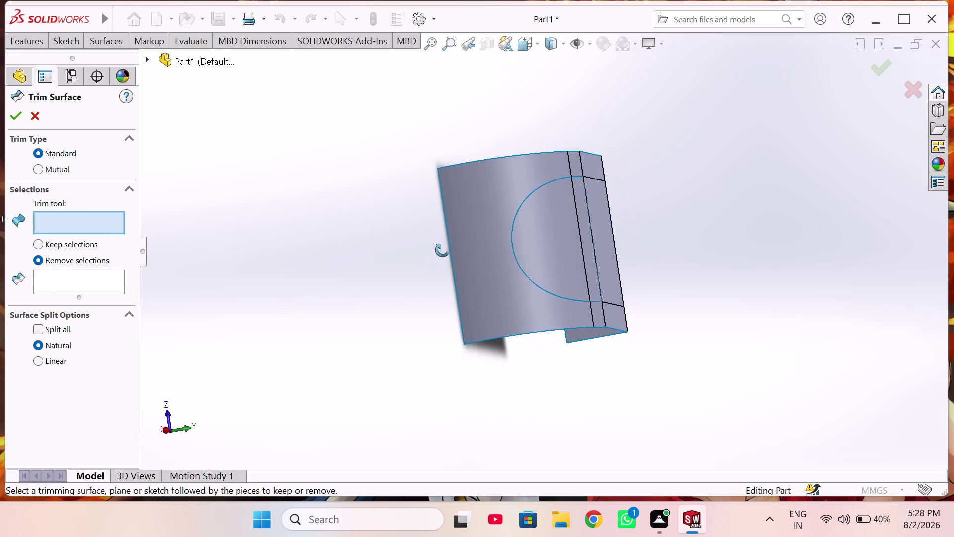
middle_drag(442, 250, 265, 234)
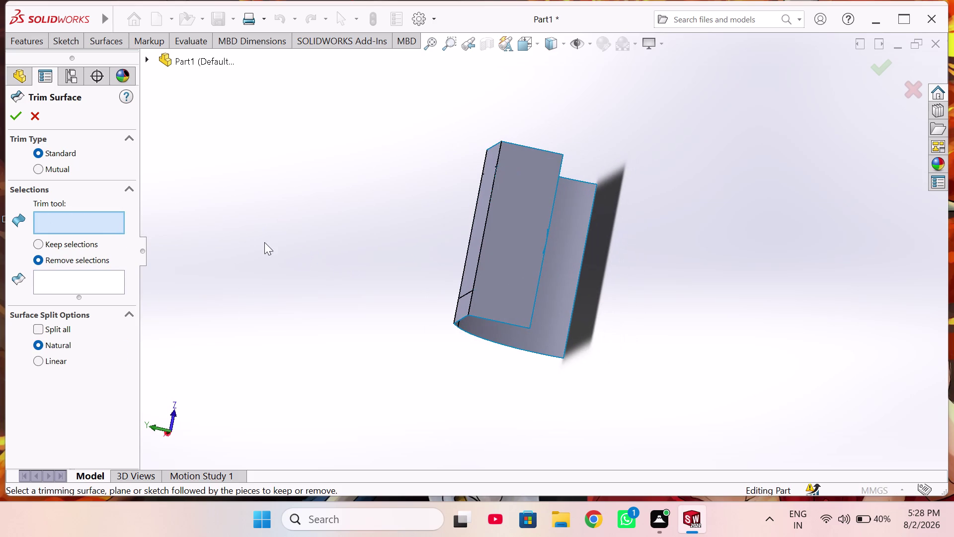
Switch the trim to Keep selections and orbit to face the curved surface.
click(75, 279)
click(73, 280)
click(92, 286)
click(75, 237)
click(86, 281)
click(62, 242)
middle_drag(335, 266, 451, 298)
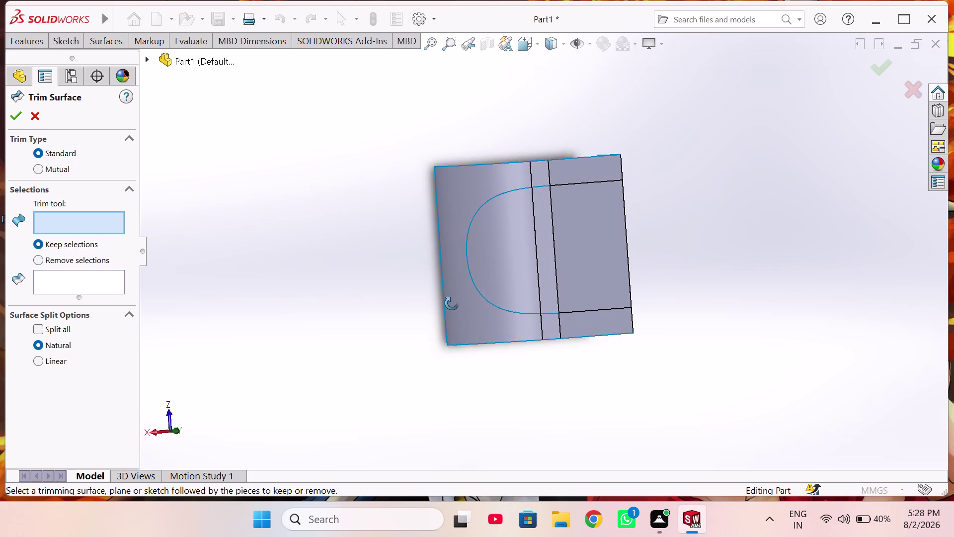
middle_drag(452, 298, 452, 312)
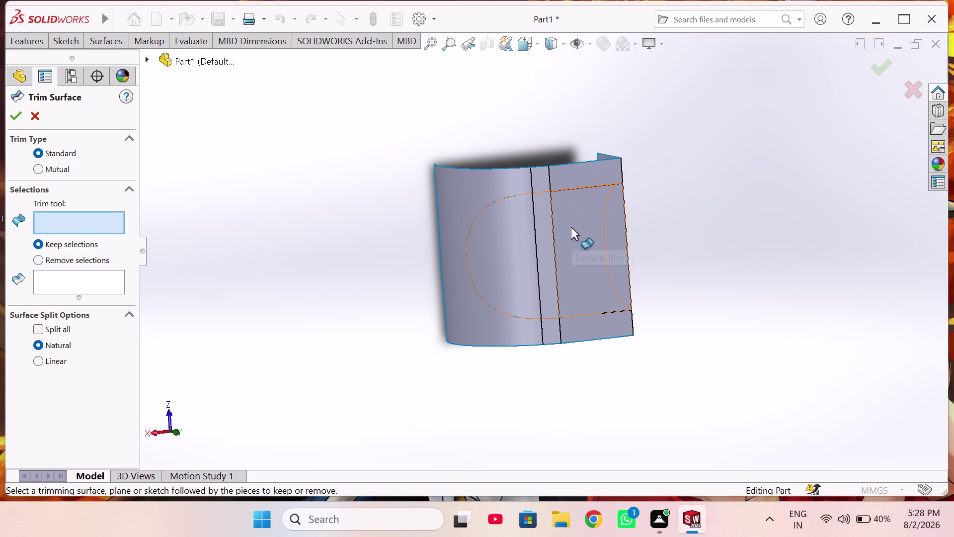
Pick Surface-Trim1 as tool and the Surface-Extrude4 piece to keep, then cancel after the error.
click(571, 227)
scroll(up, 3)
middle_drag(566, 233, 560, 235)
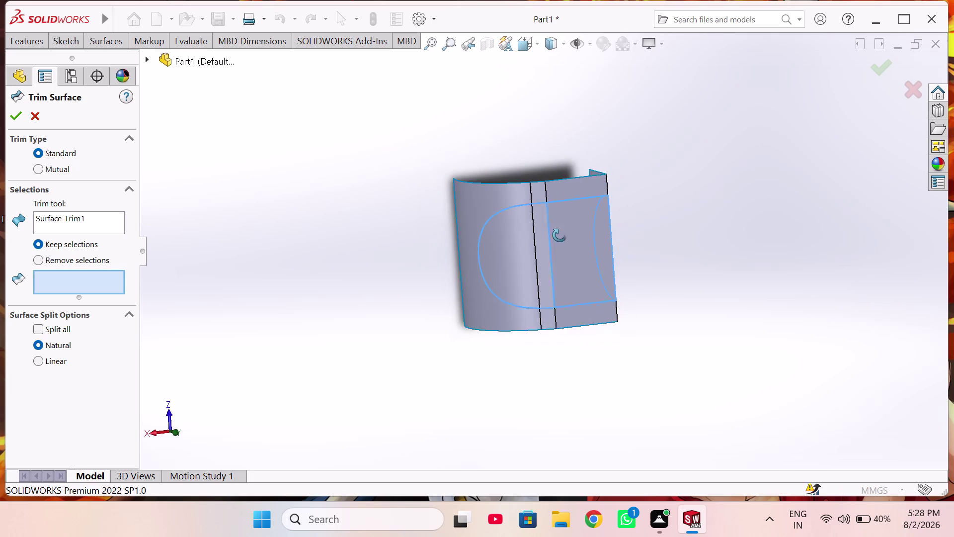
middle_drag(560, 235, 549, 248)
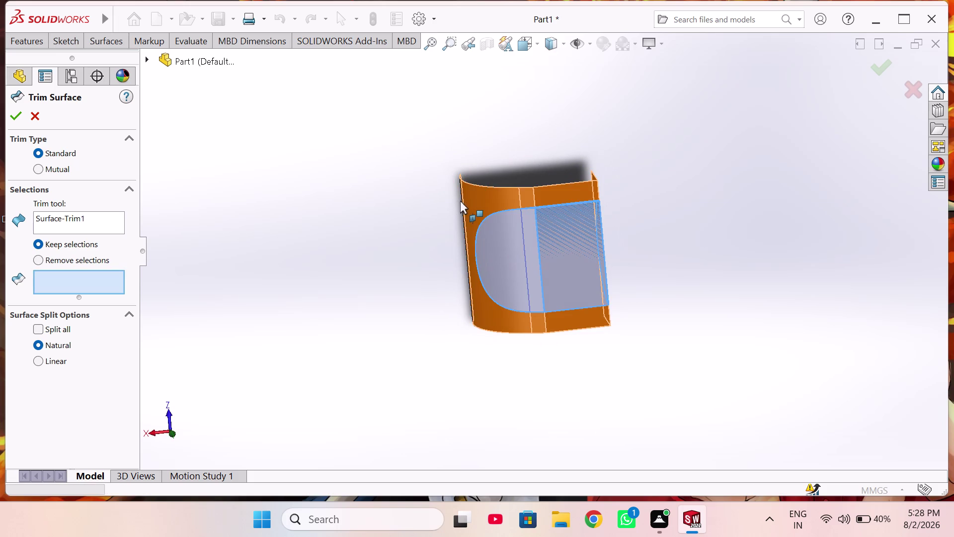
click(474, 200)
middle_drag(501, 400, 479, 392)
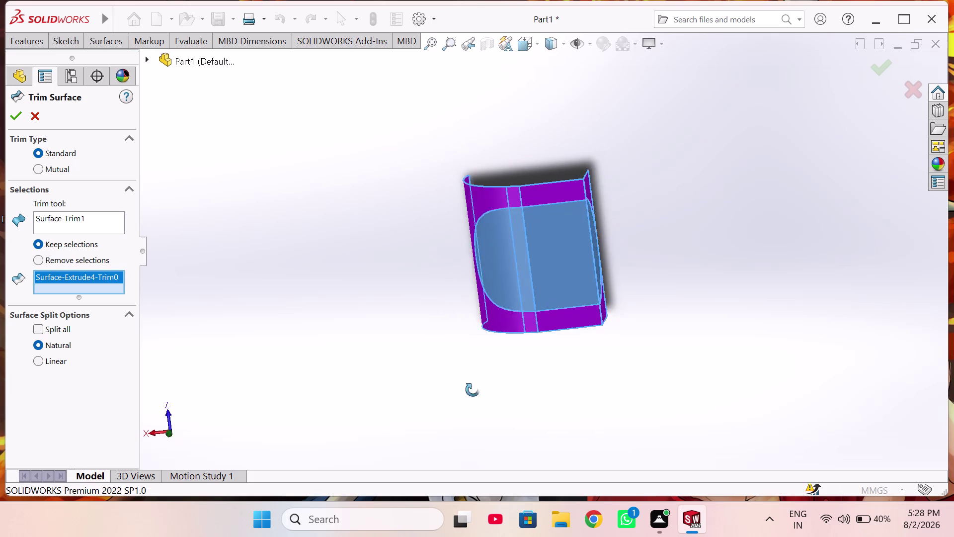
middle_drag(479, 392, 535, 354)
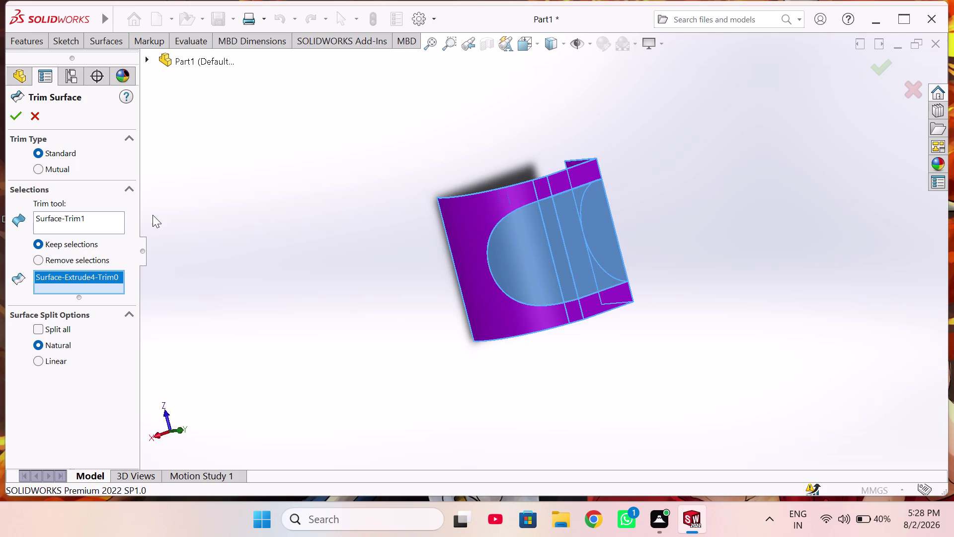
click(8, 117)
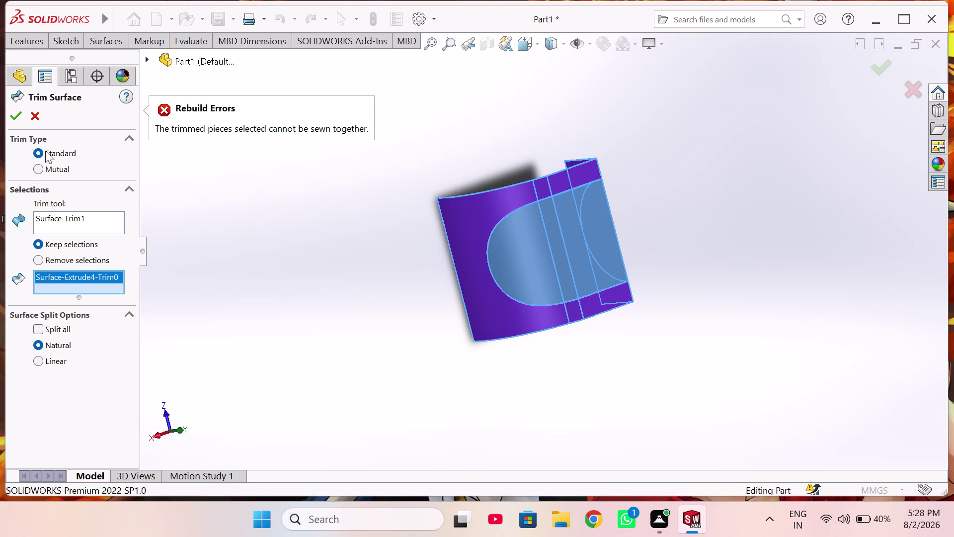
click(36, 116)
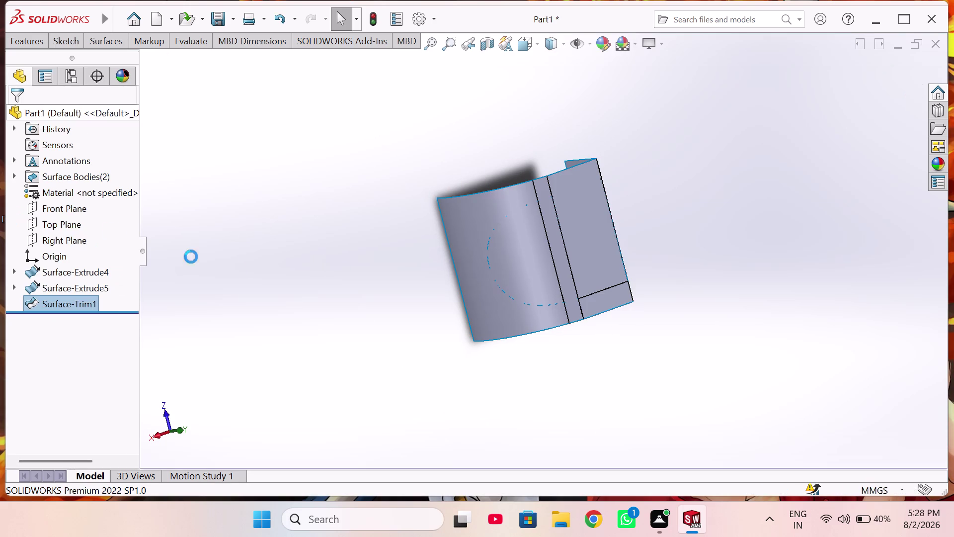
Reopen Surface-Extrude5, check its 59 mm Sketch9 preview, and accept it unchanged.
click(48, 294)
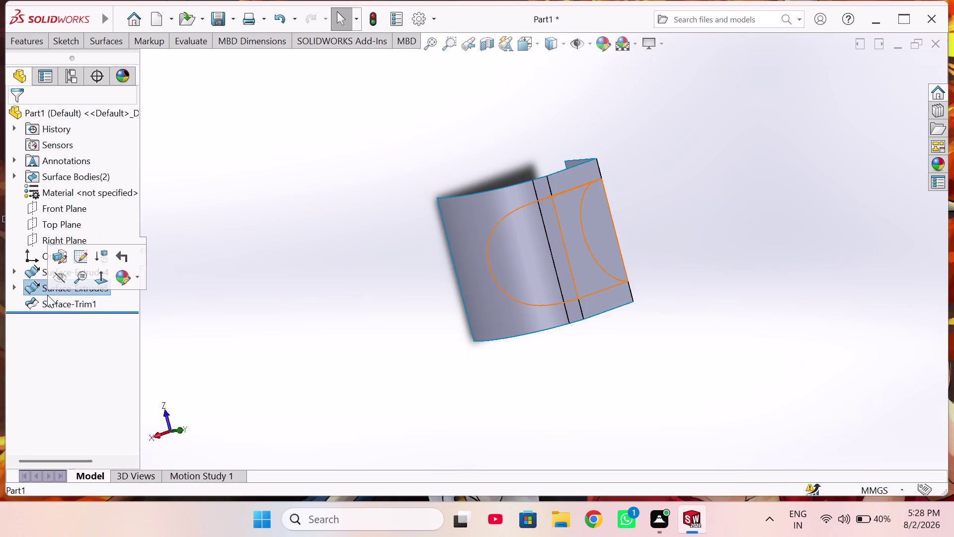
click(58, 260)
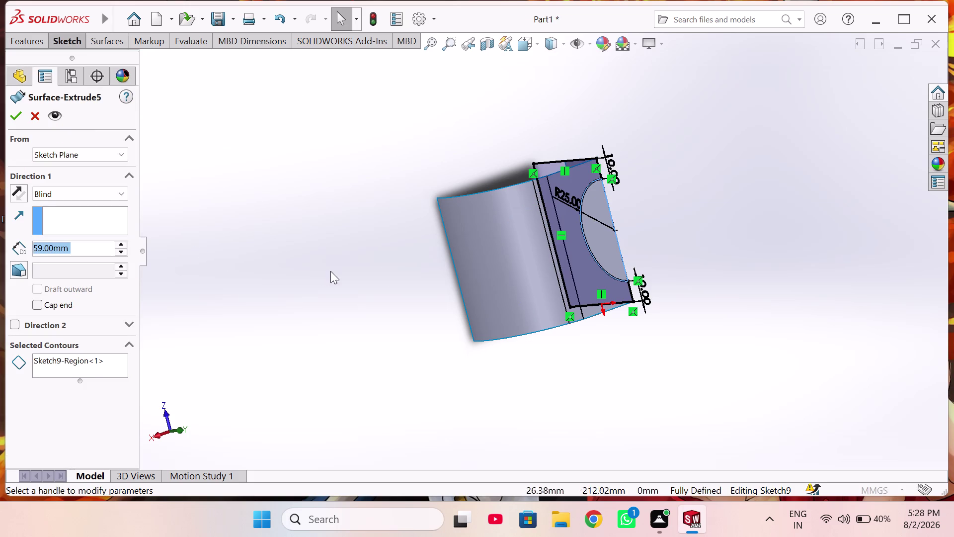
middle_drag(390, 268, 278, 254)
middle_drag(393, 333, 456, 322)
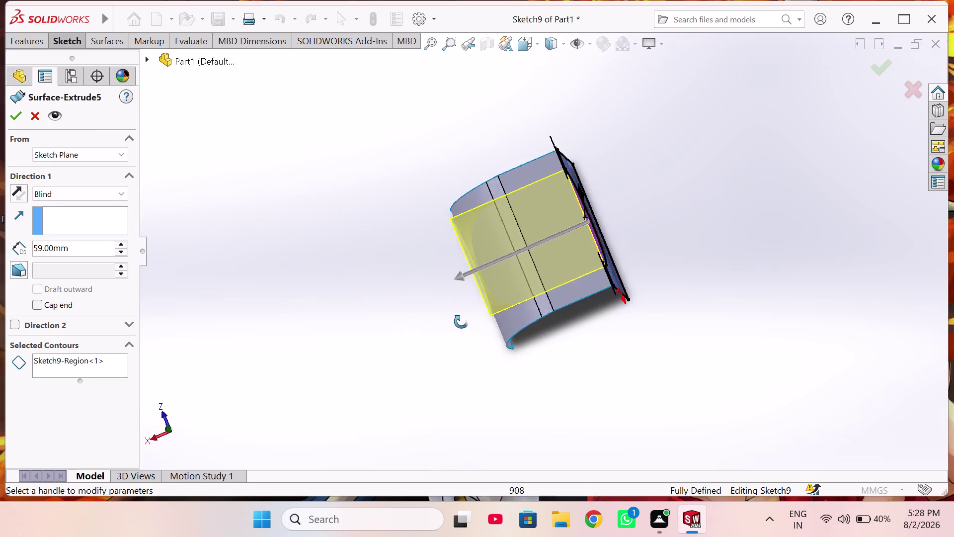
middle_drag(455, 322, 348, 361)
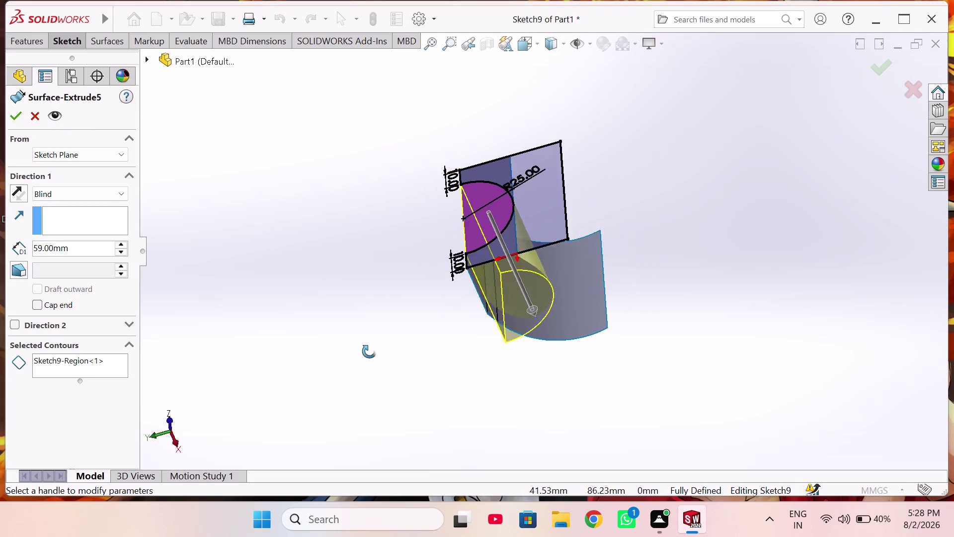
middle_drag(348, 361, 396, 363)
scroll(up, 3)
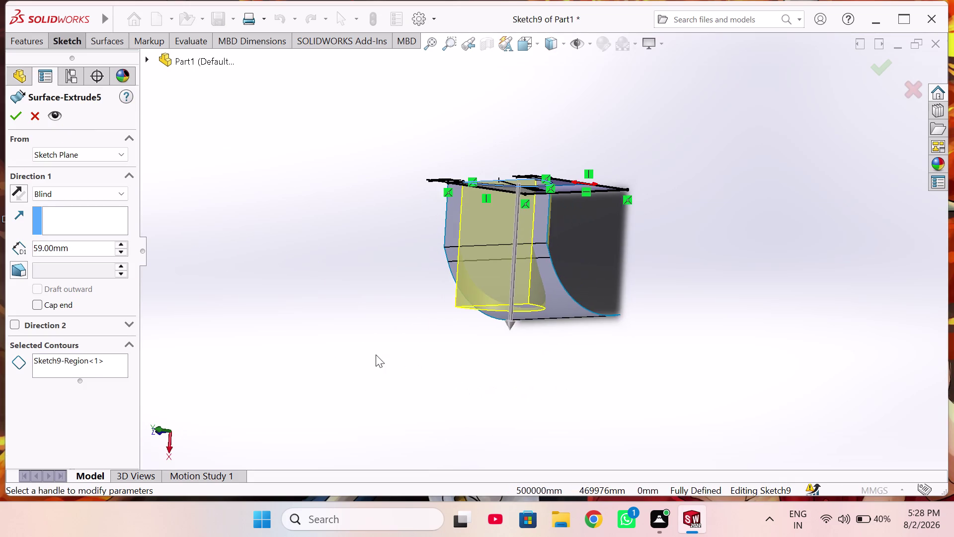
click(11, 115)
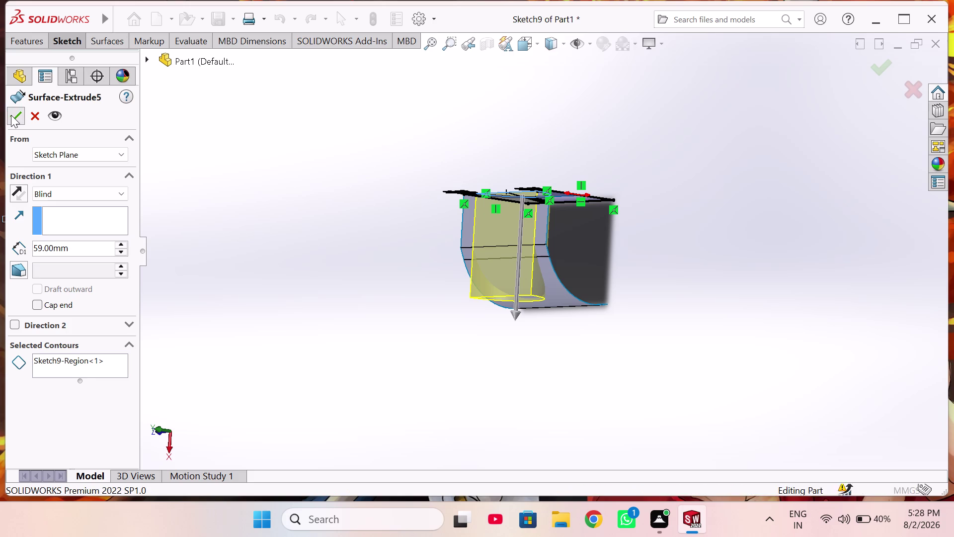
click(53, 302)
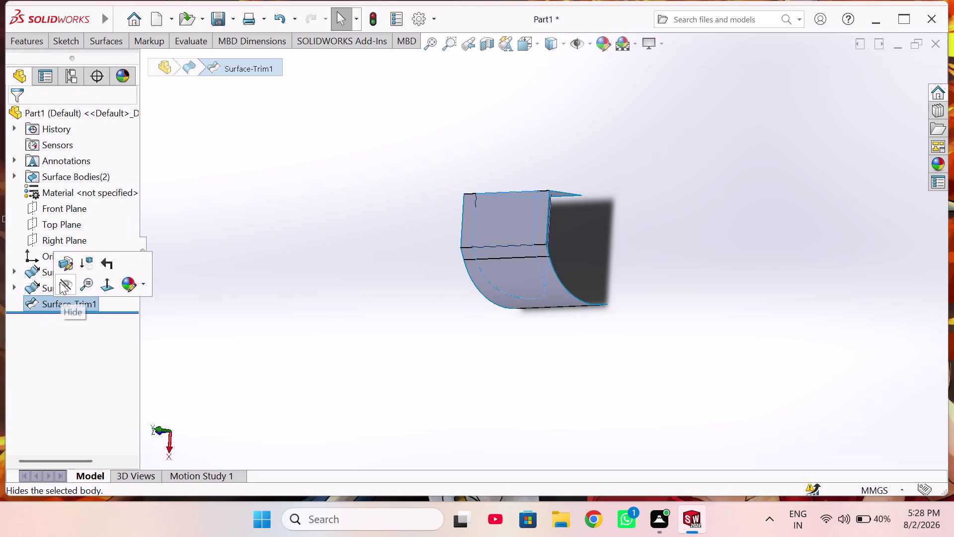
Reopen Surface-Trim1 and clear its trimming tool and pieces.
click(62, 264)
middle_drag(307, 276, 529, 237)
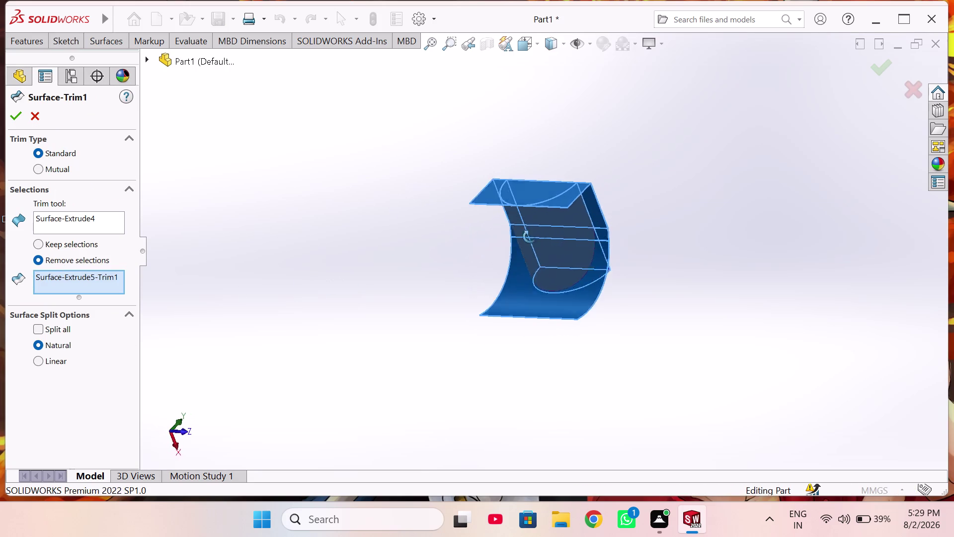
middle_drag(528, 236, 372, 315)
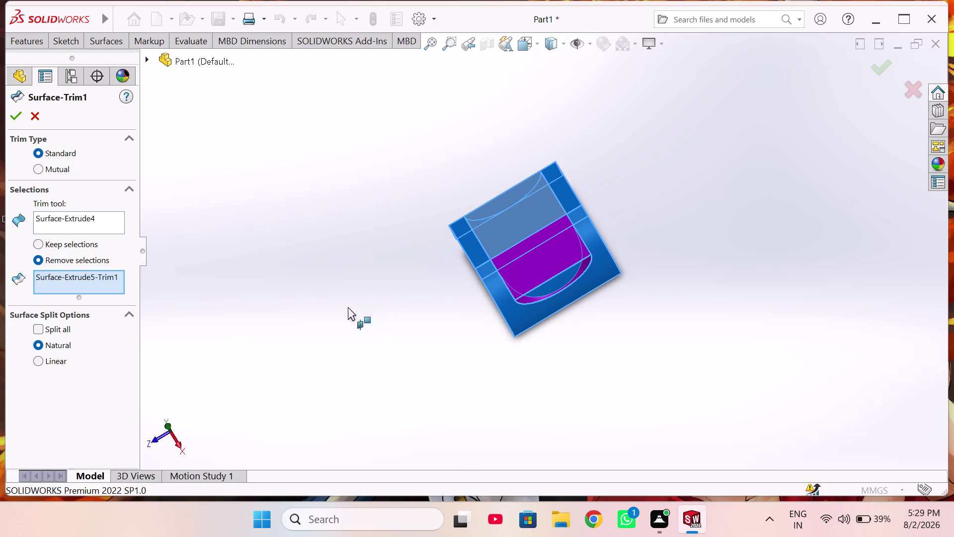
click(81, 214)
right_click(81, 213)
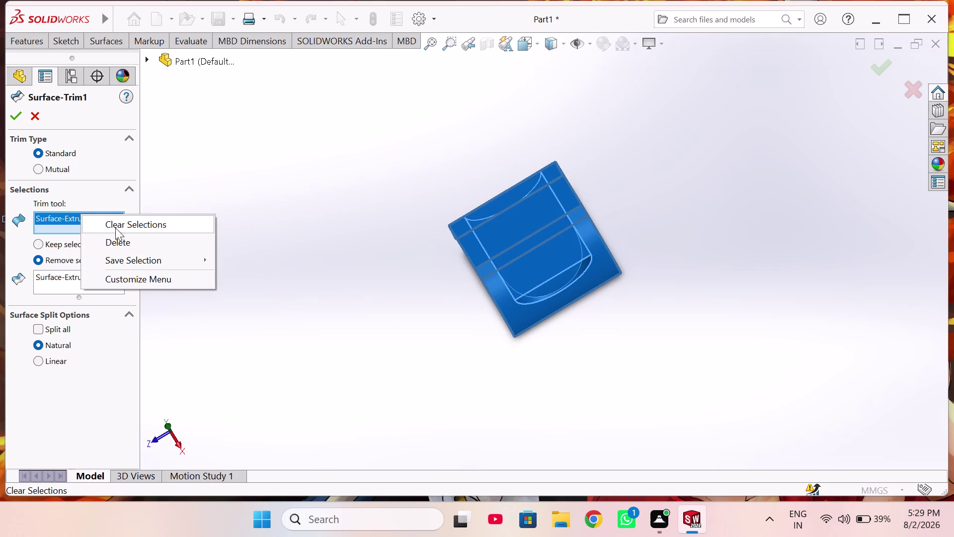
click(132, 229)
Set Surface-Extrude4 as trim tool, remove a Surface-Extrude5 piece, and accept the trim.
middle_drag(406, 275, 515, 273)
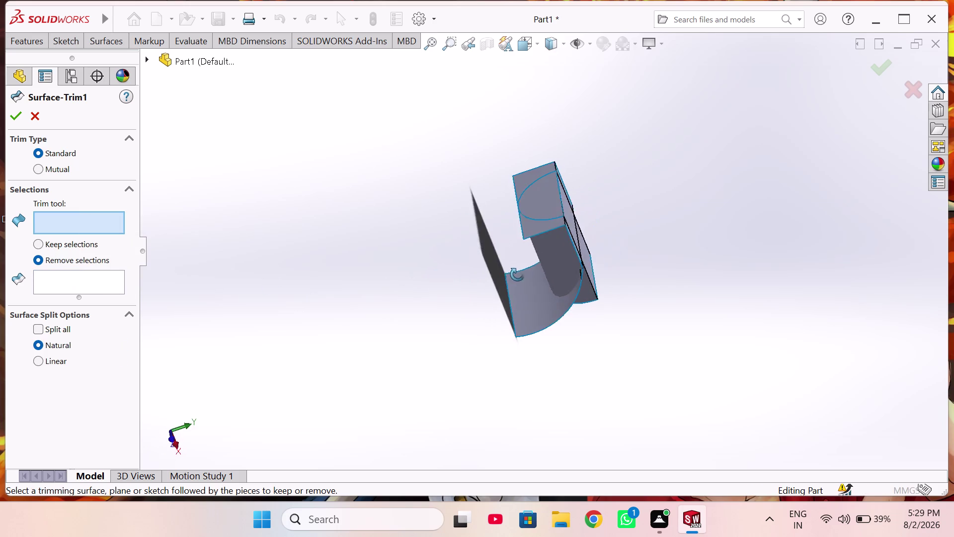
middle_drag(515, 273, 378, 271)
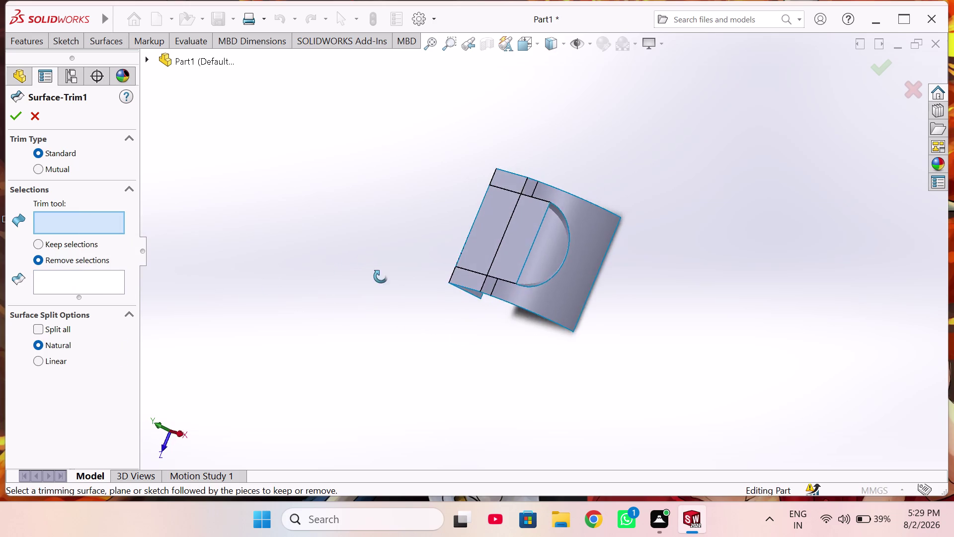
middle_drag(377, 271, 397, 327)
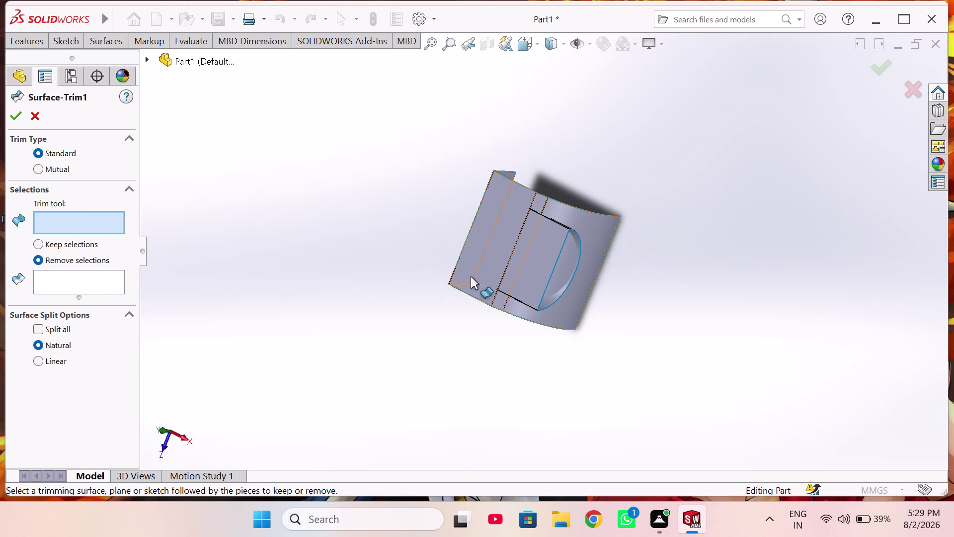
click(553, 212)
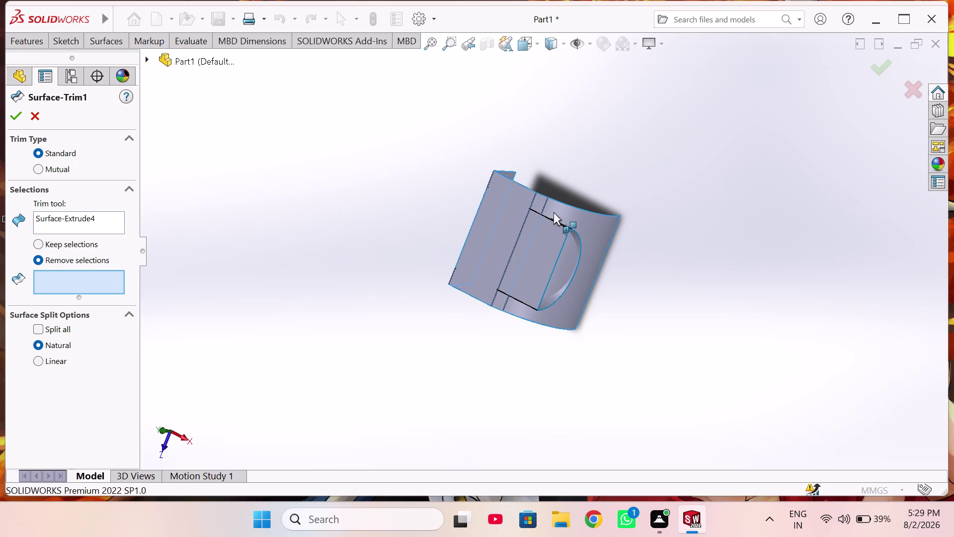
middle_drag(553, 382, 541, 284)
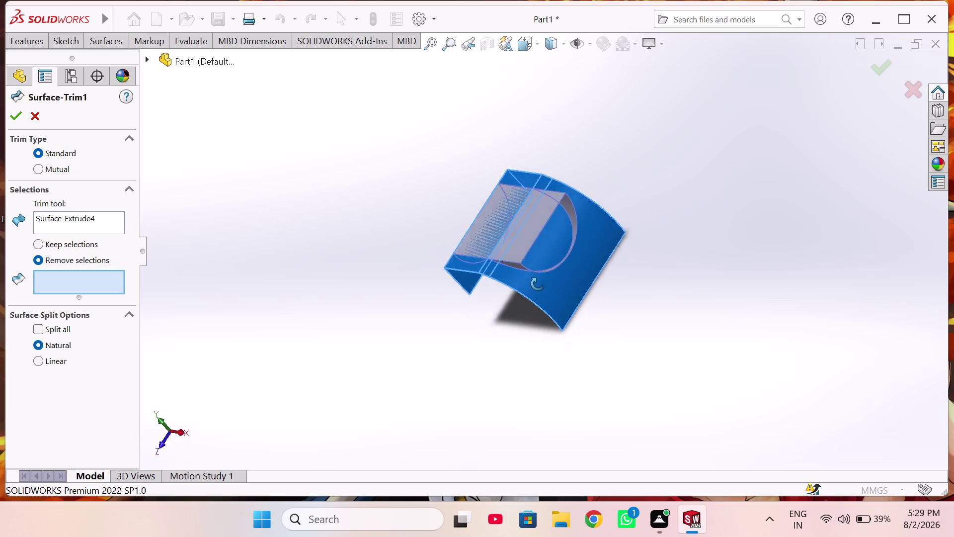
middle_drag(541, 284, 563, 313)
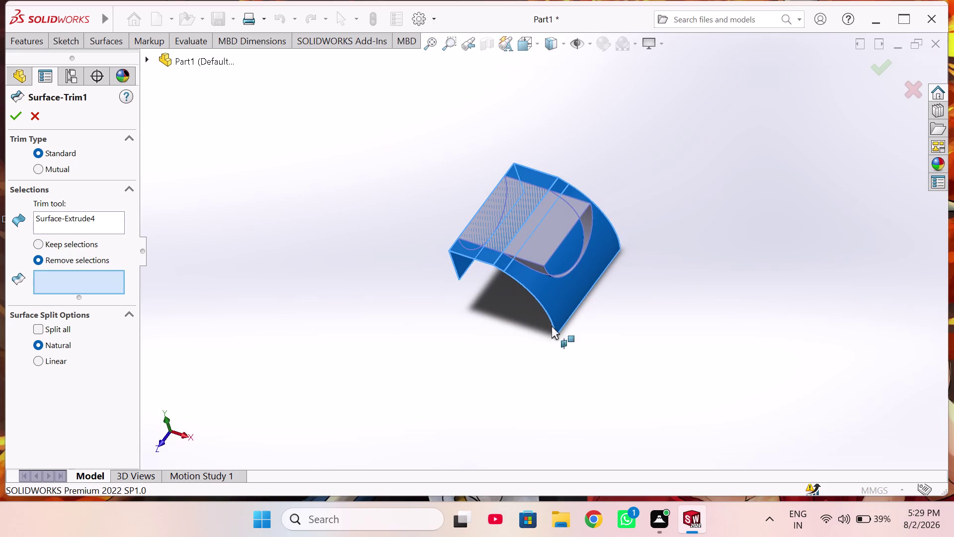
click(59, 286)
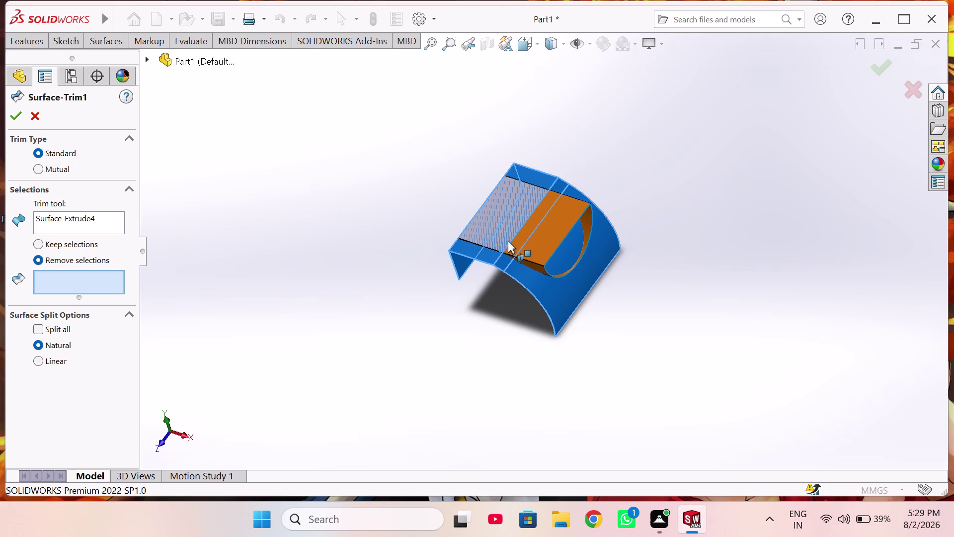
middle_drag(484, 235, 589, 270)
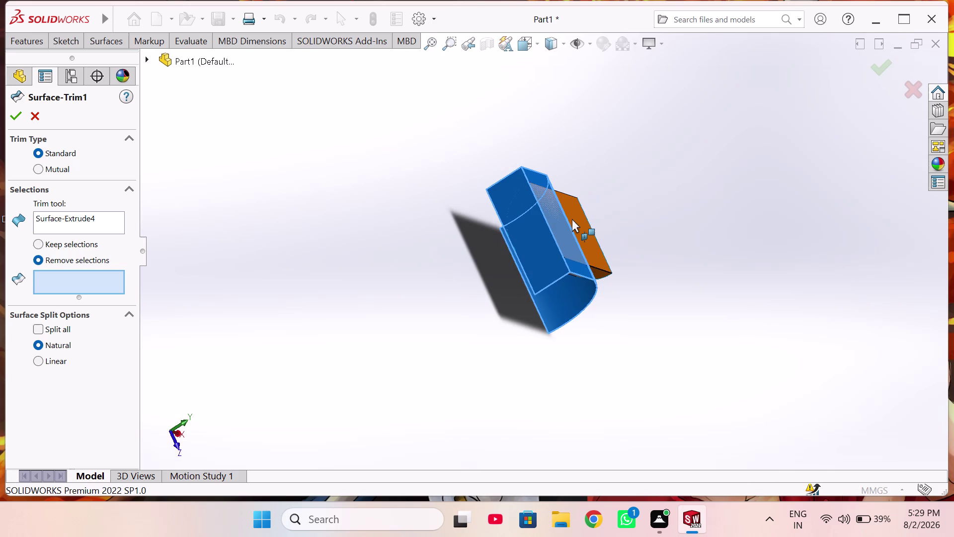
click(572, 221)
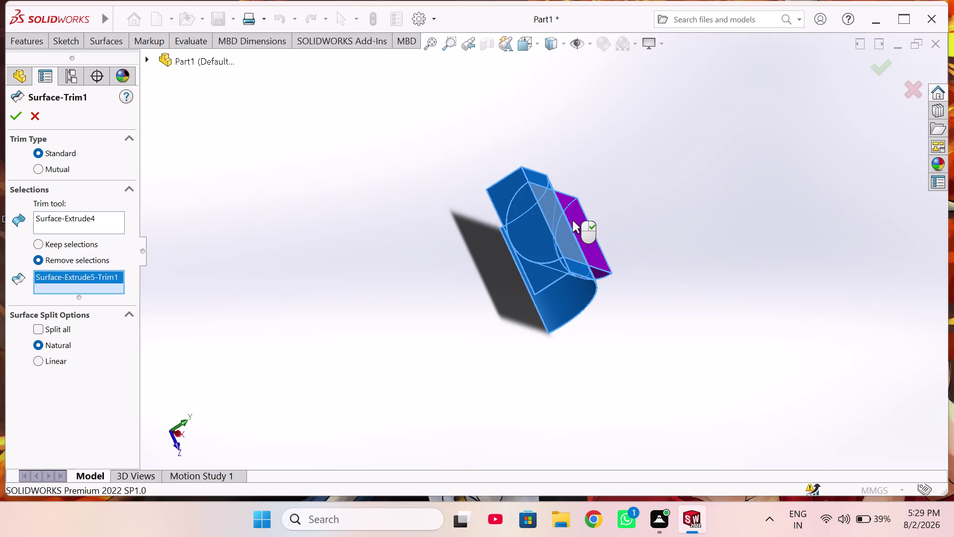
middle_drag(570, 221, 396, 244)
click(14, 116)
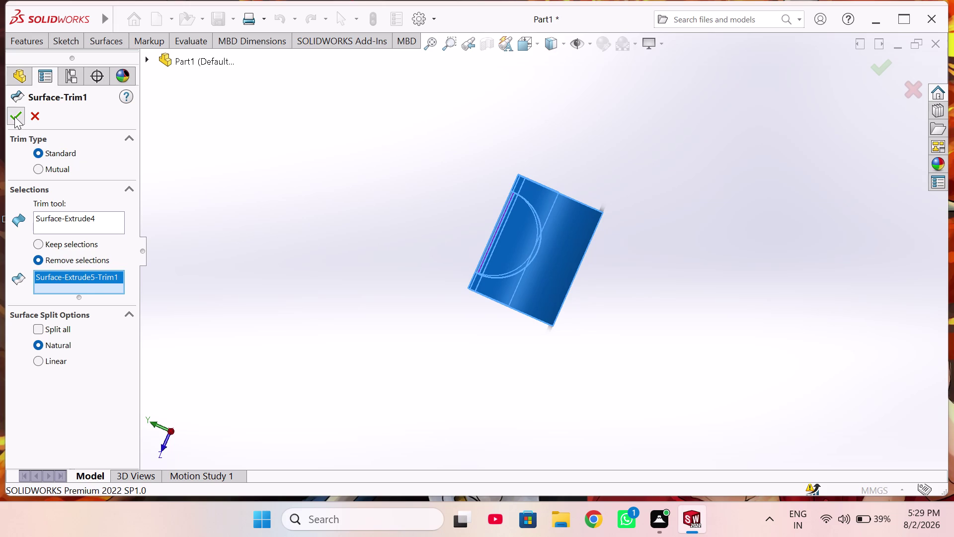
middle_drag(374, 272, 541, 260)
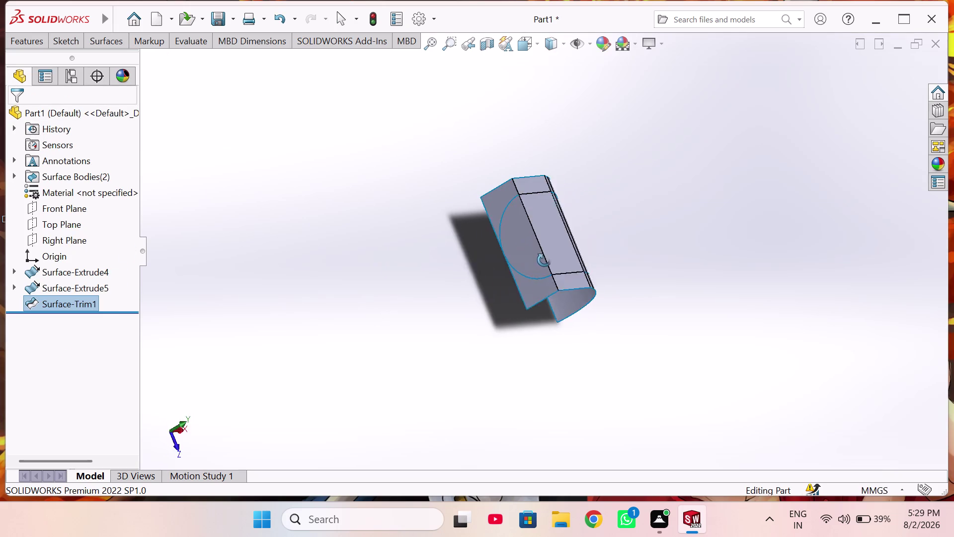
Select Surface-Trim1 in the feature tree and open it for editing.
middle_drag(541, 259, 497, 286)
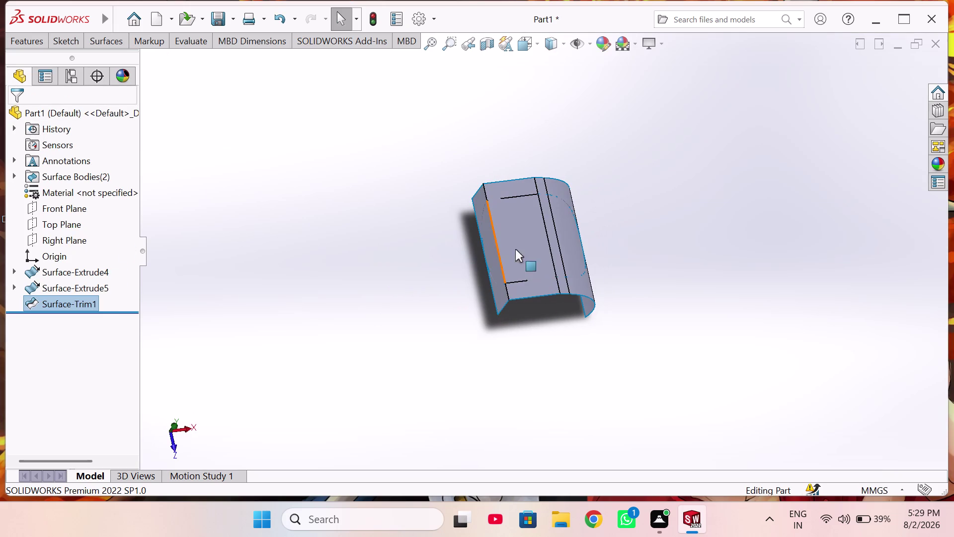
click(62, 305)
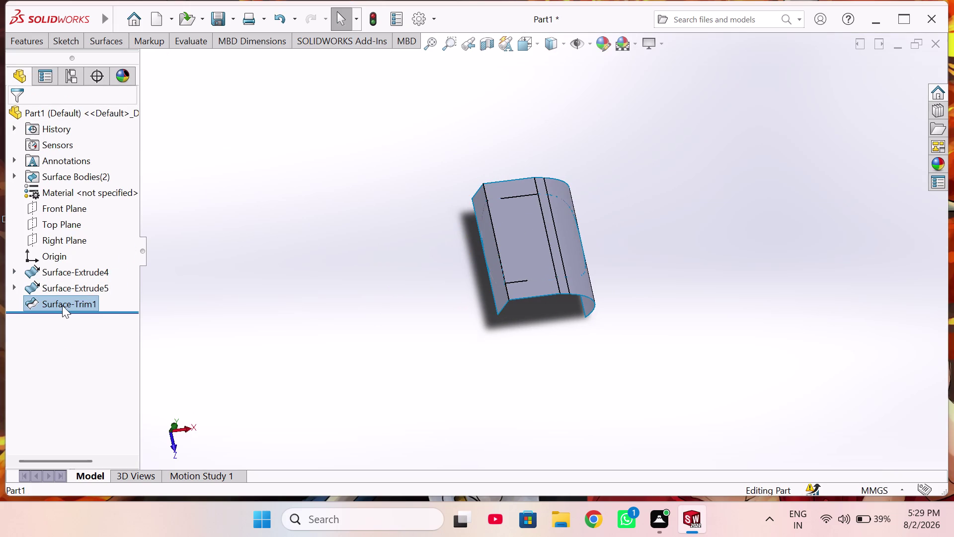
click(51, 331)
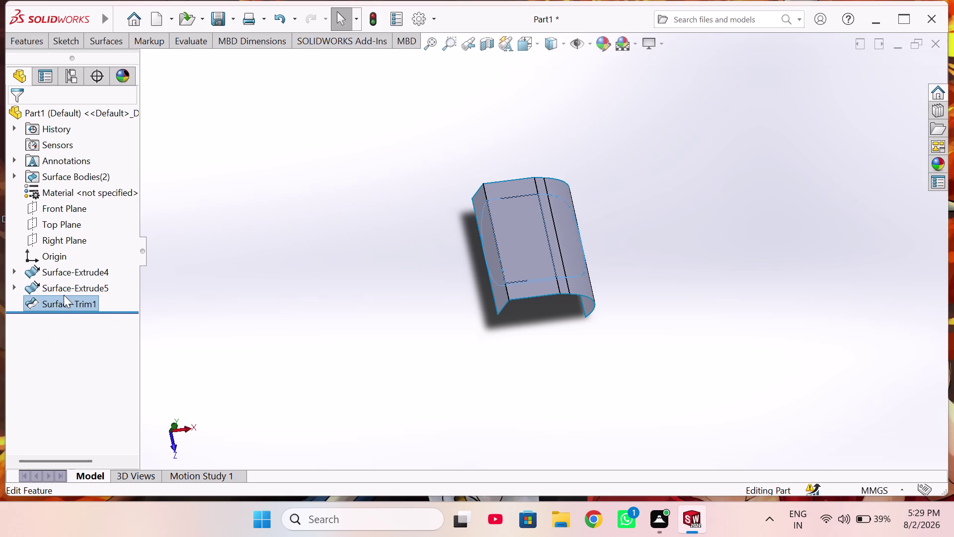
click(63, 300)
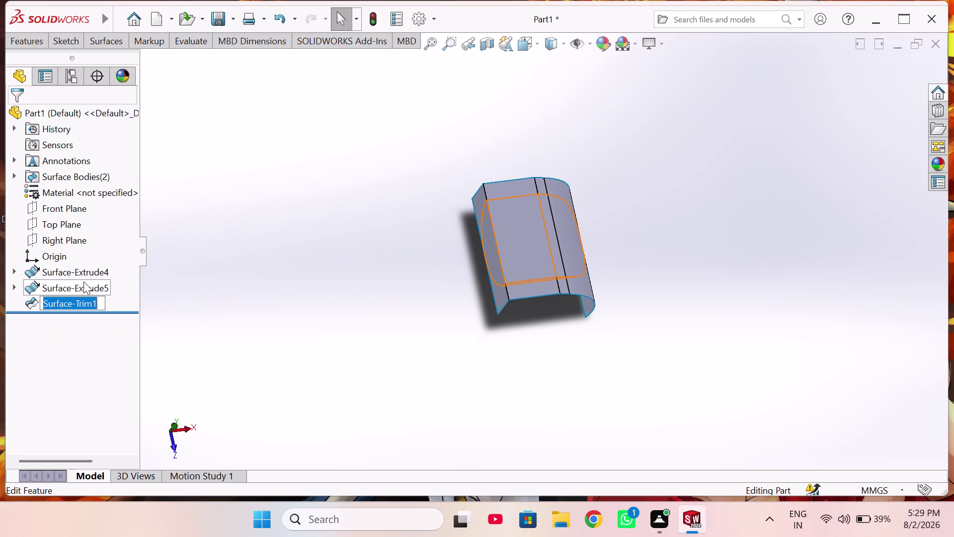
click(83, 276)
click(84, 287)
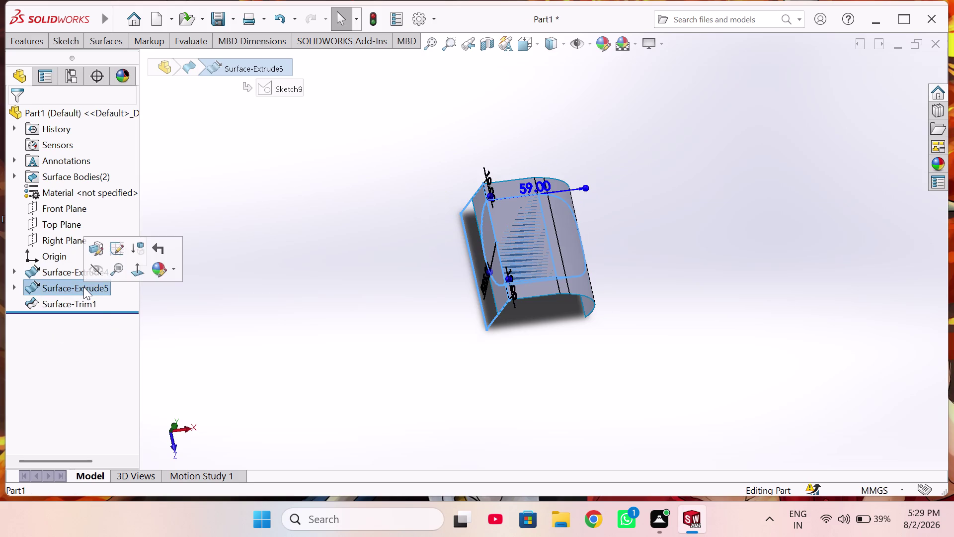
click(81, 302)
click(97, 265)
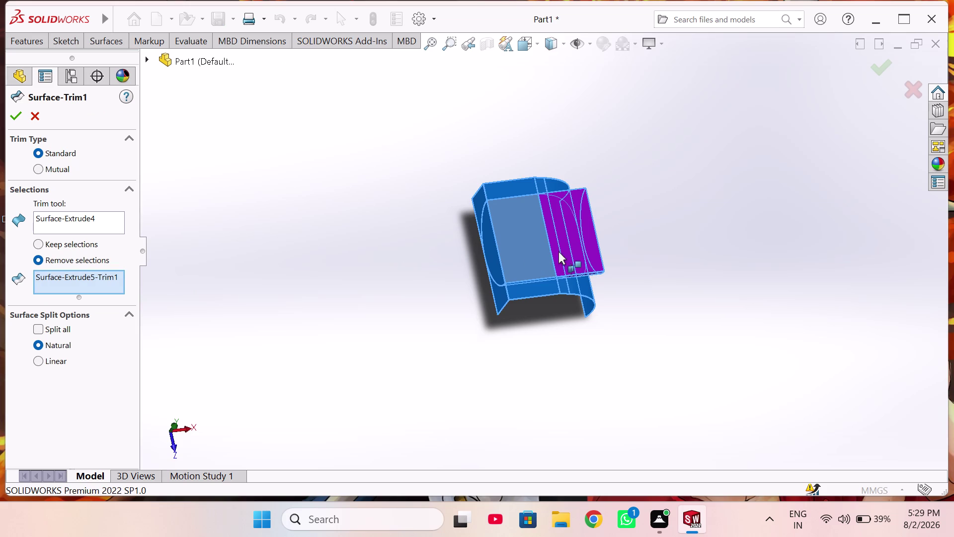
Inspect the trim preview and clear the current trim selections.
middle_drag(559, 251, 627, 260)
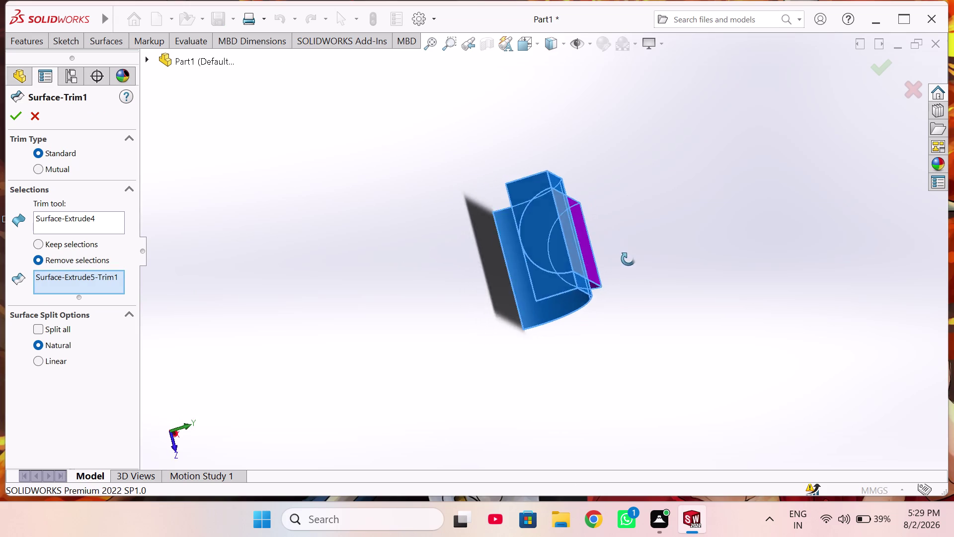
middle_drag(627, 259, 522, 284)
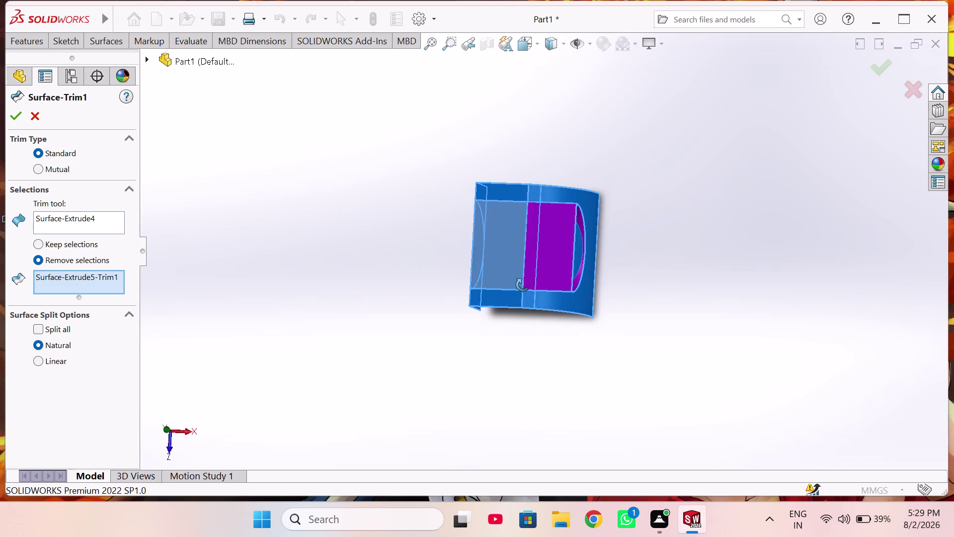
middle_drag(522, 285, 530, 285)
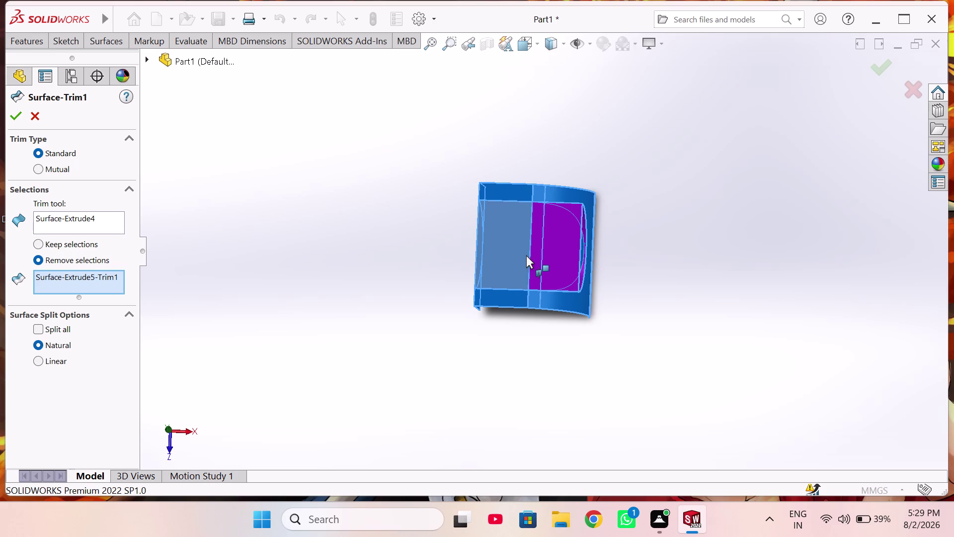
middle_drag(527, 255, 600, 236)
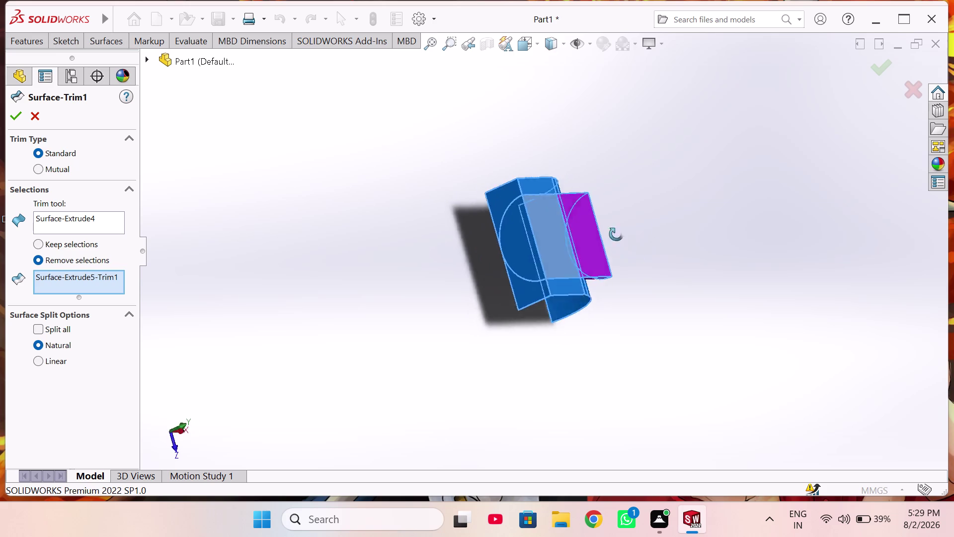
middle_drag(600, 236, 524, 265)
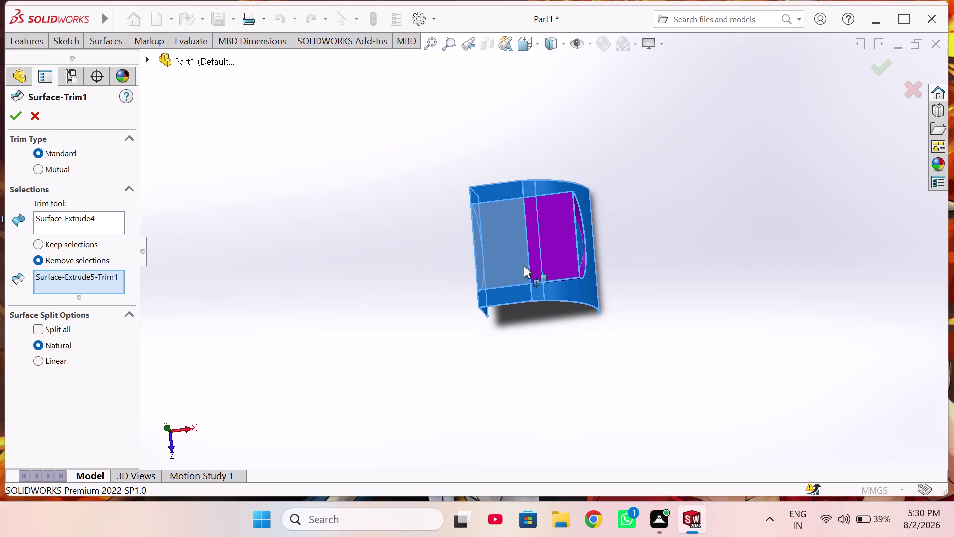
middle_drag(547, 243, 494, 253)
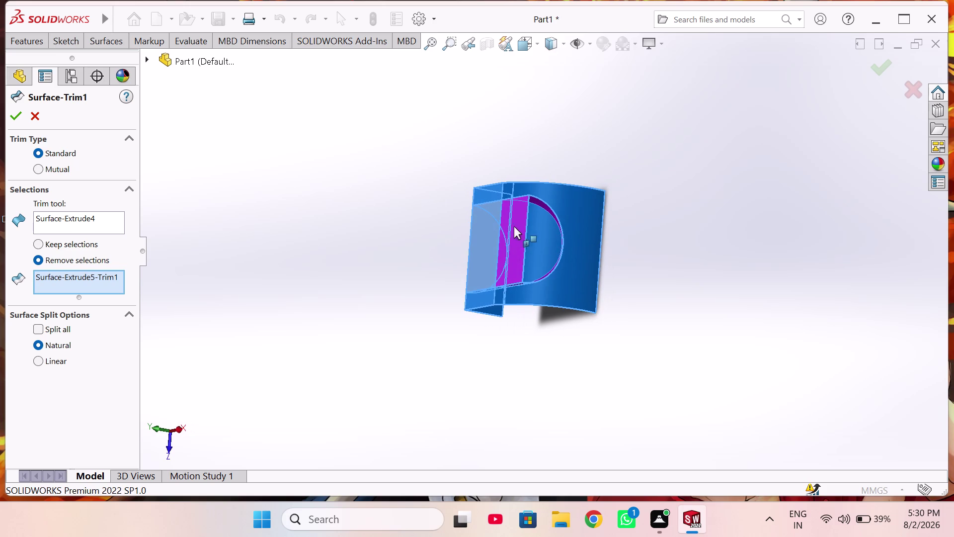
right_click(100, 217)
click(147, 229)
Choose Surface-Extrude4 as trimming surface and a rectangular-surface piece to remove.
scroll(up, 3)
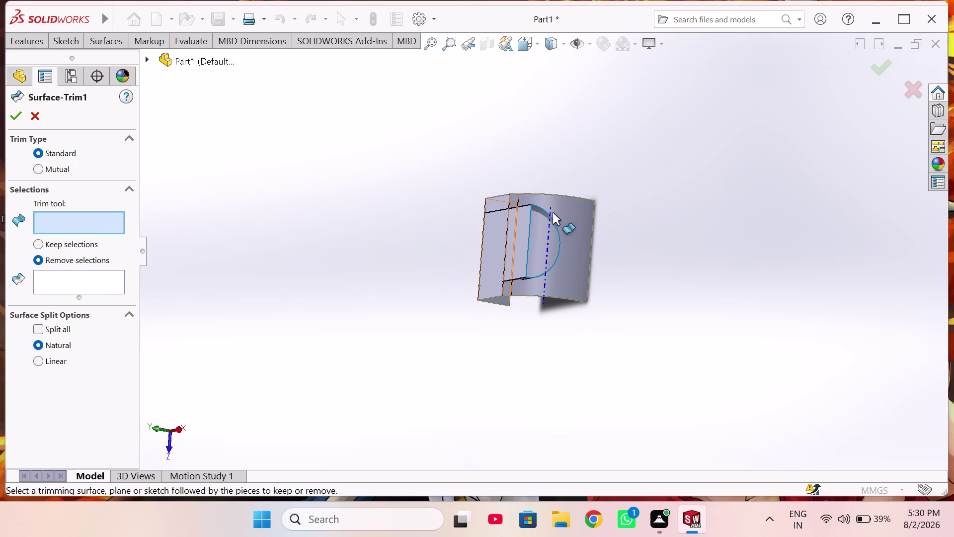
middle_drag(510, 238, 525, 239)
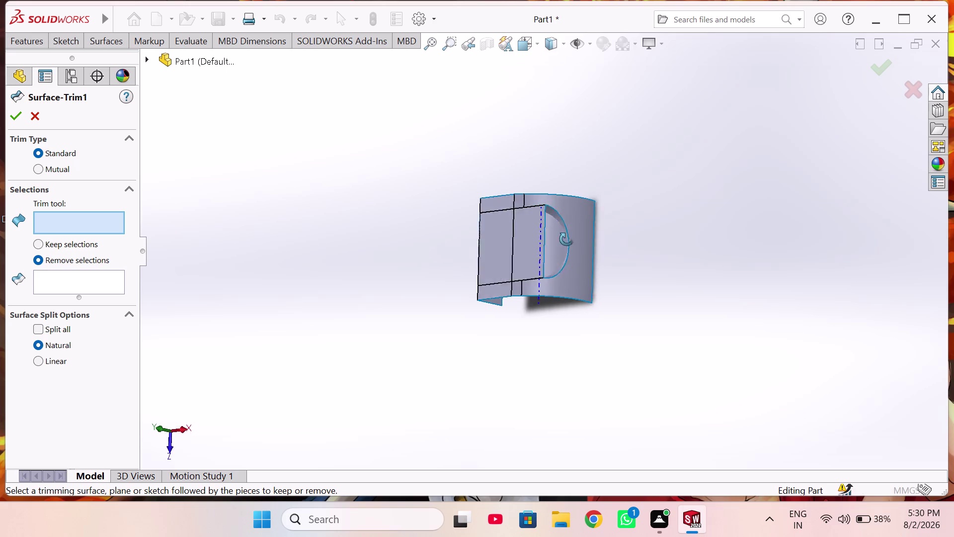
middle_drag(524, 239, 644, 239)
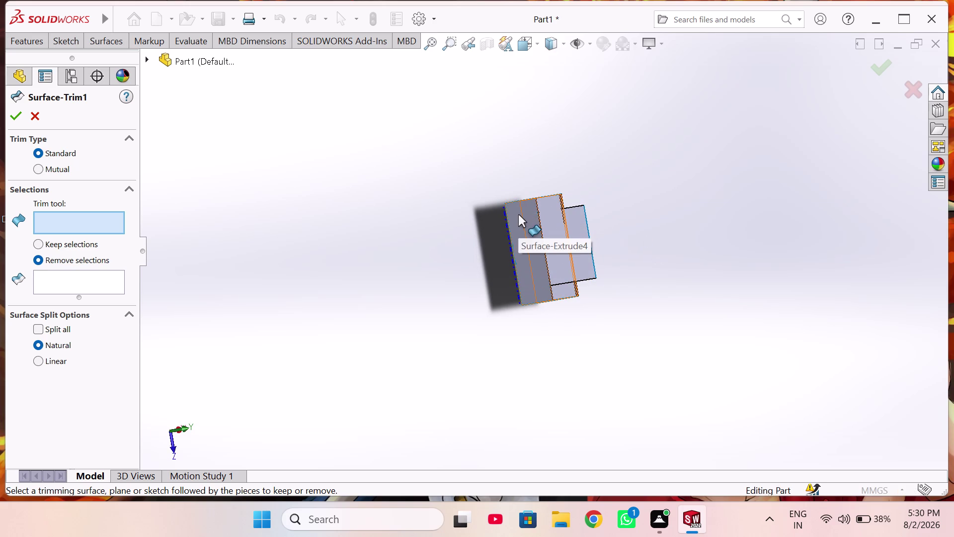
click(514, 213)
middle_drag(522, 208, 509, 213)
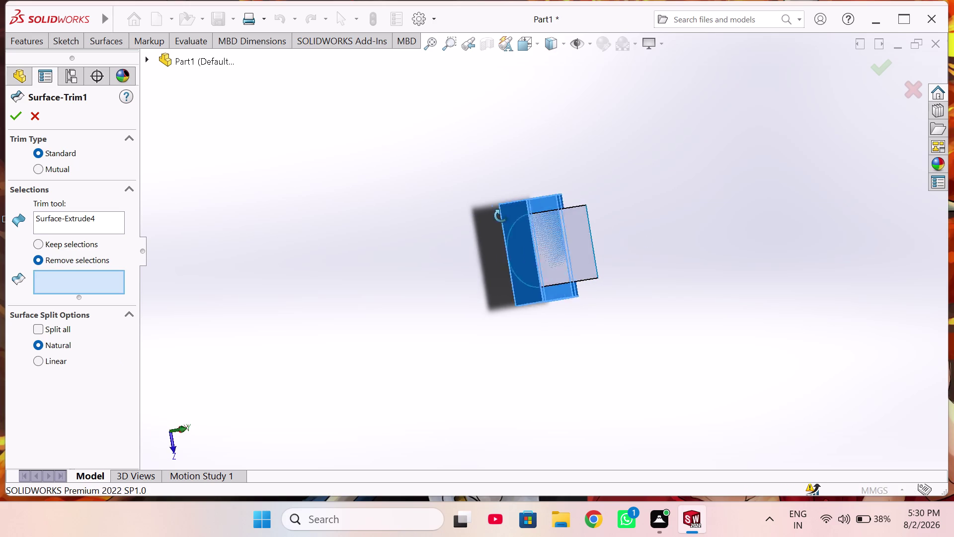
middle_drag(509, 212, 421, 229)
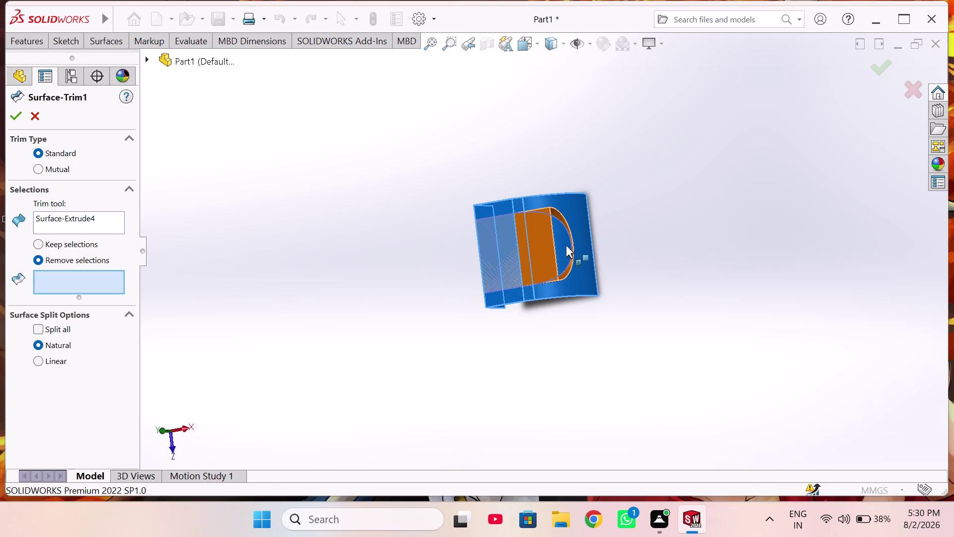
click(528, 256)
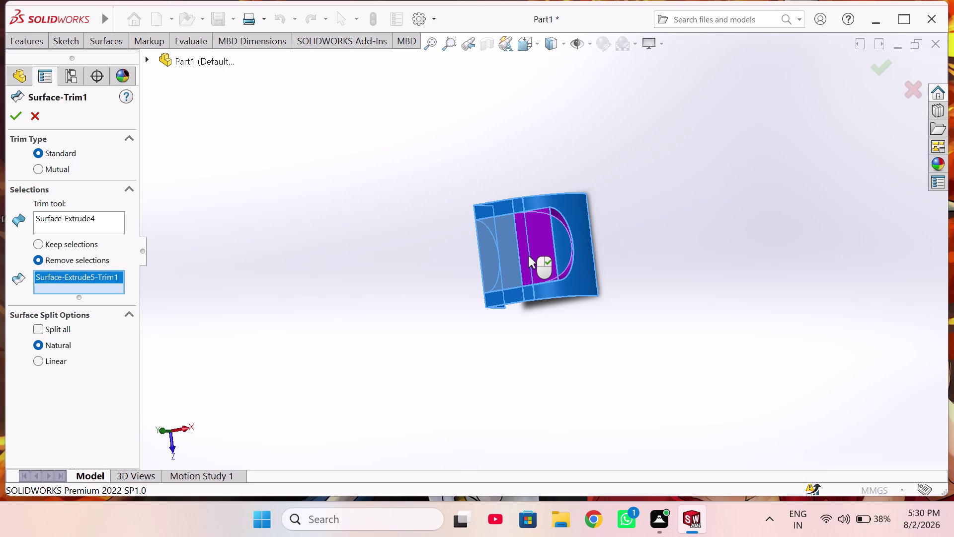
Review the trim preview, then clear both trim selections.
middle_drag(519, 252, 537, 275)
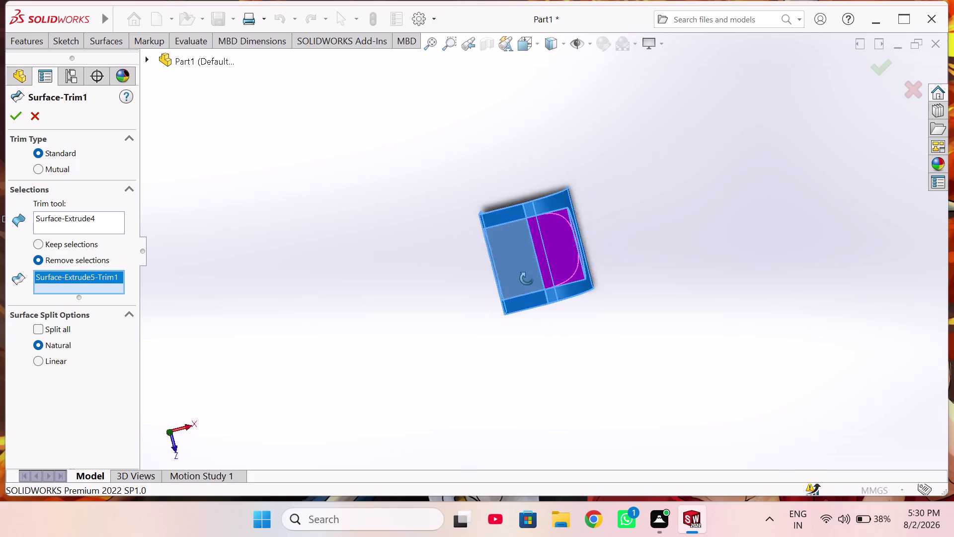
middle_drag(537, 274, 483, 272)
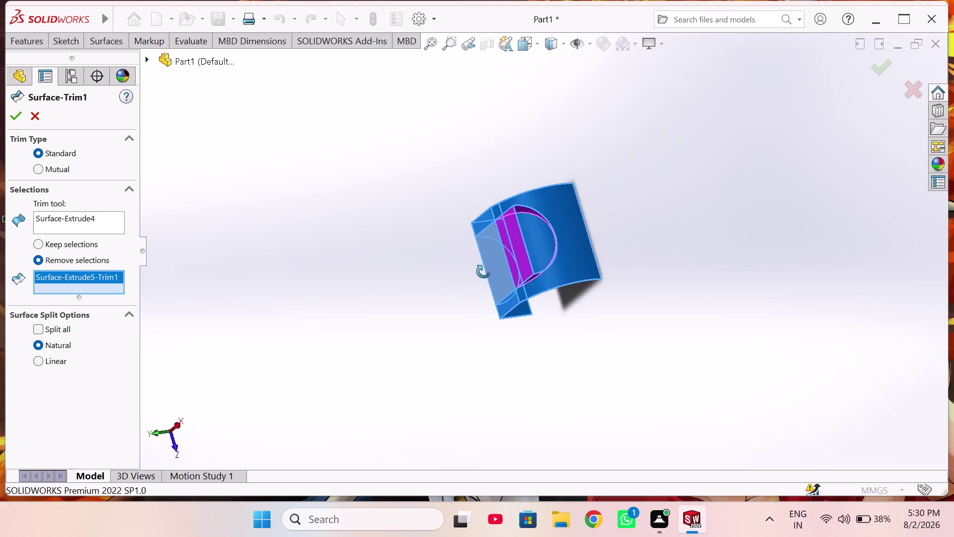
middle_drag(484, 271, 529, 256)
scroll(up, 3)
scroll(down, 3)
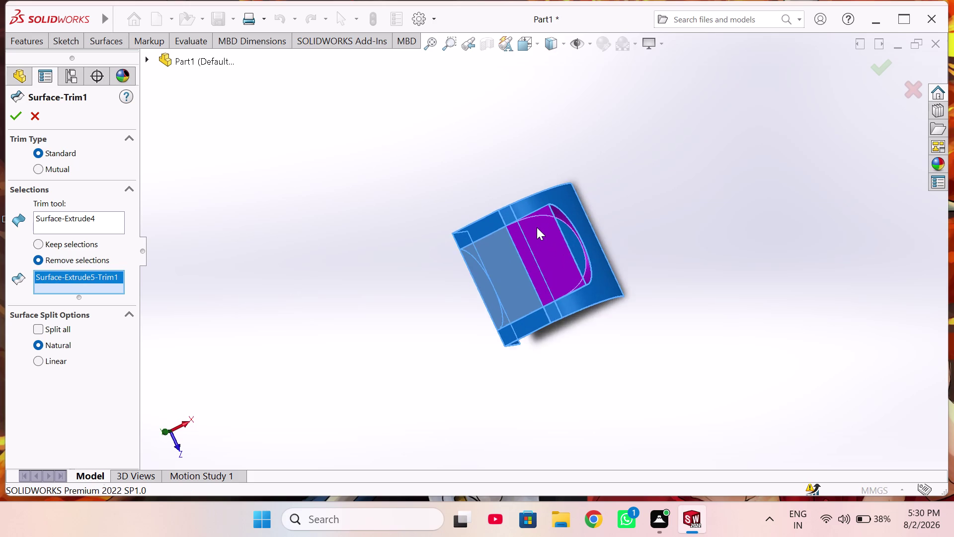
middle_drag(543, 260, 631, 213)
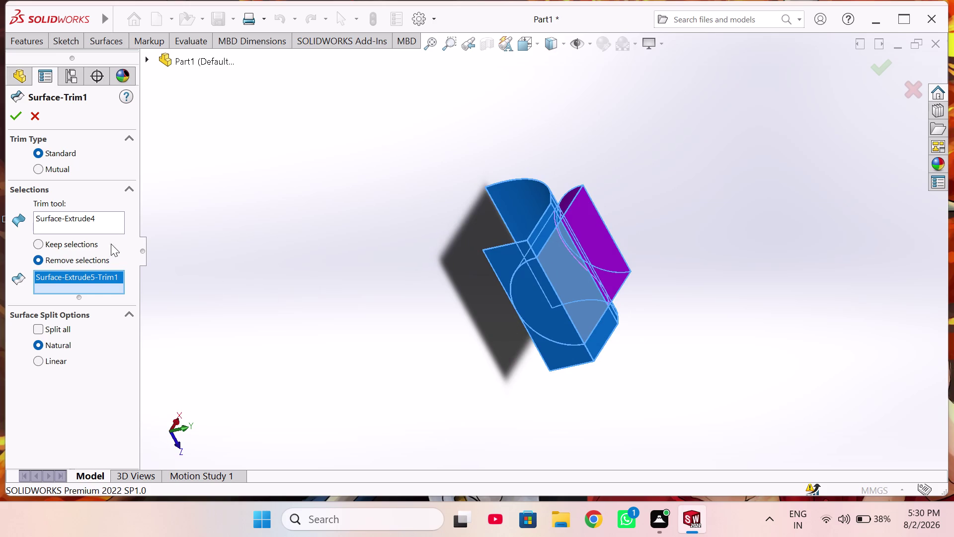
right_click(100, 219)
click(117, 227)
Set Surface-Extrude5 as the trimming surface.
middle_drag(469, 320, 477, 319)
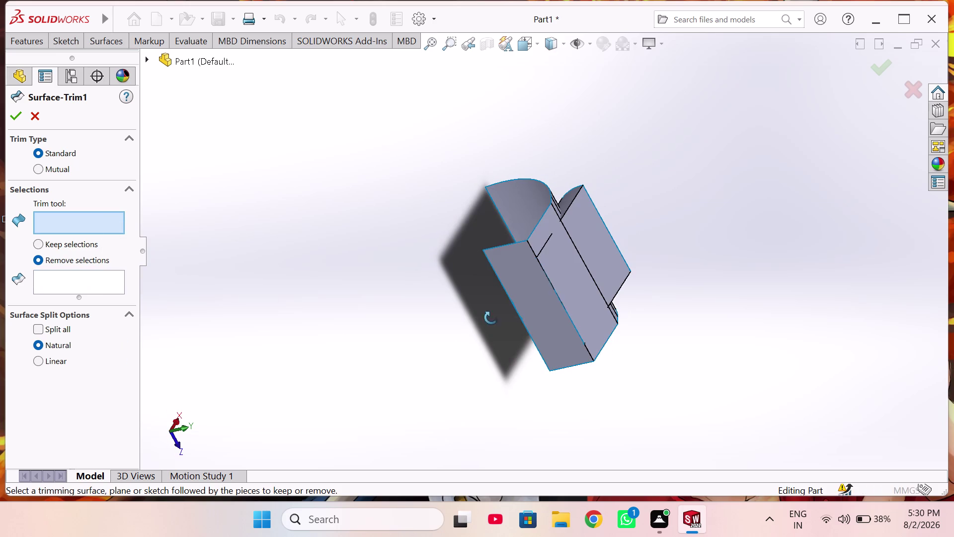
middle_drag(477, 320, 676, 307)
middle_drag(674, 310, 592, 322)
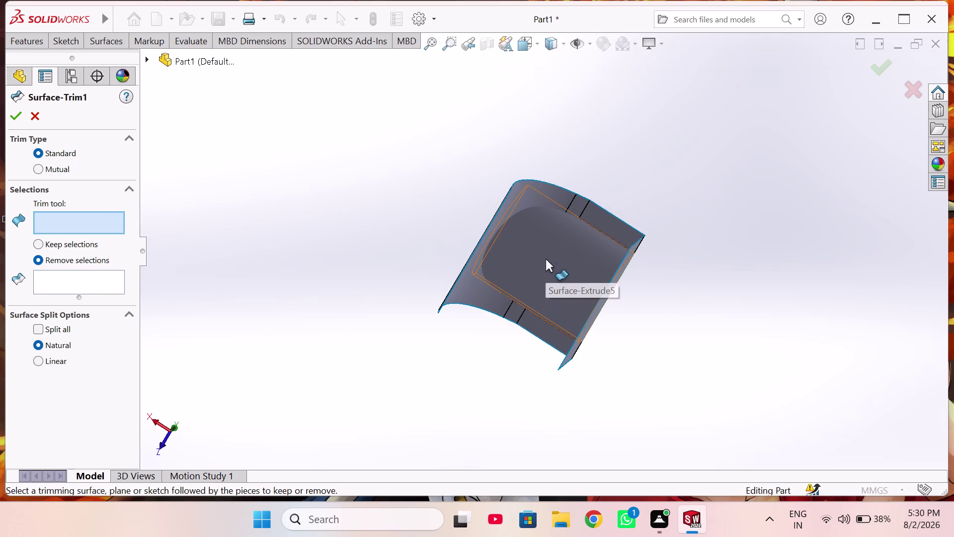
click(544, 259)
Pick the Surface-Extrude4 piece to remove, replacing the first choice with another.
middle_drag(543, 243, 547, 258)
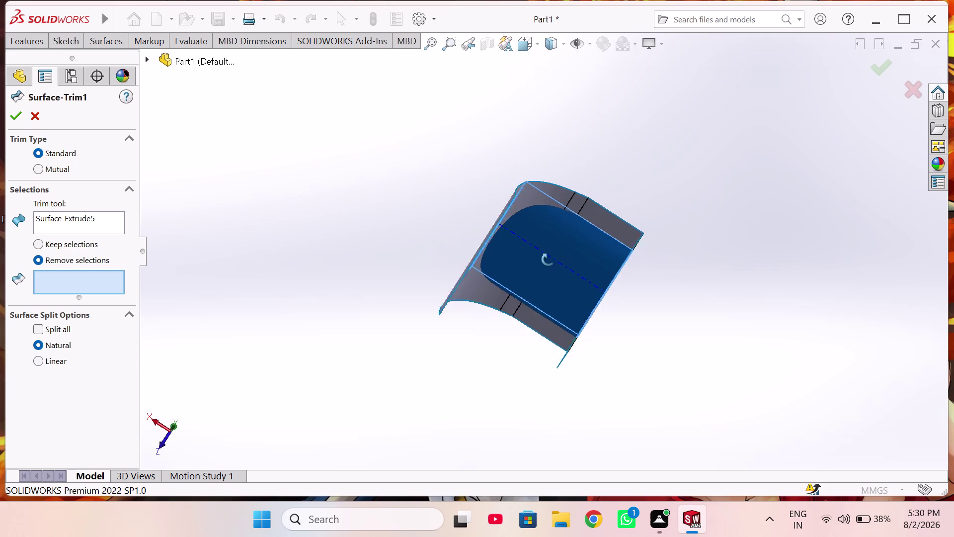
middle_drag(548, 257, 600, 353)
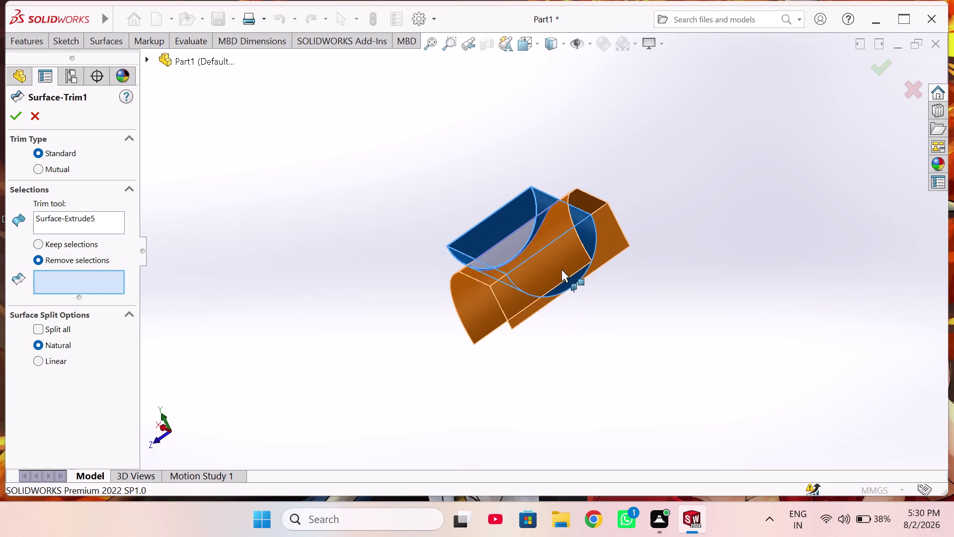
middle_drag(546, 255, 563, 276)
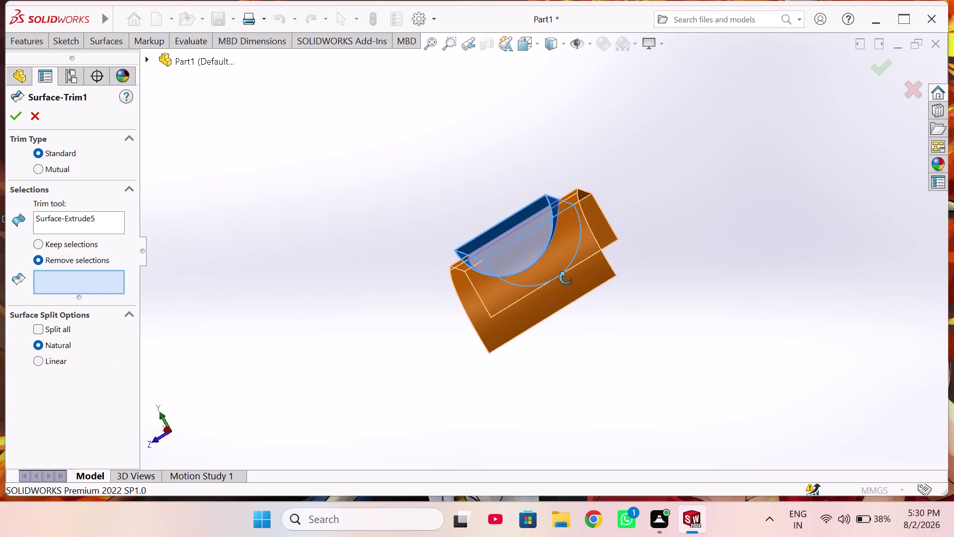
middle_drag(563, 276, 567, 278)
click(572, 272)
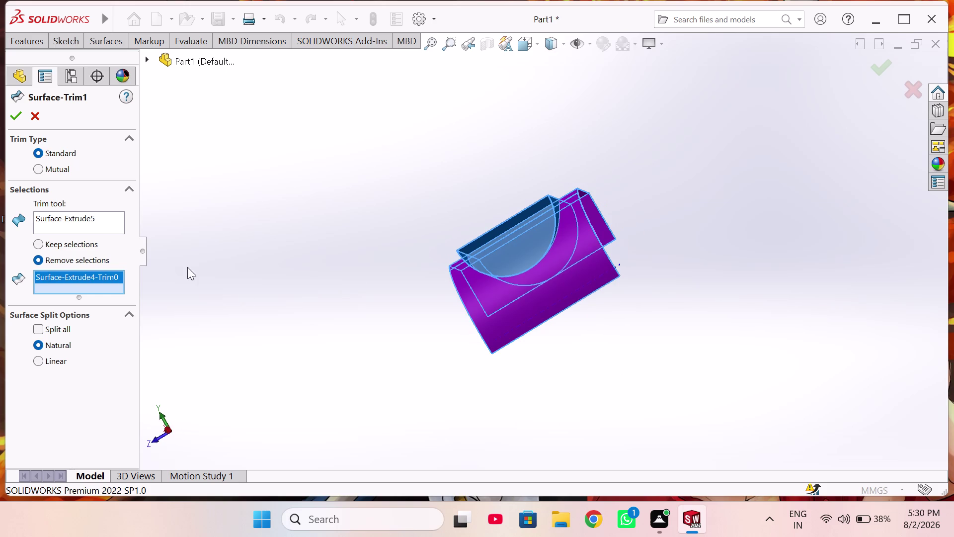
click(501, 288)
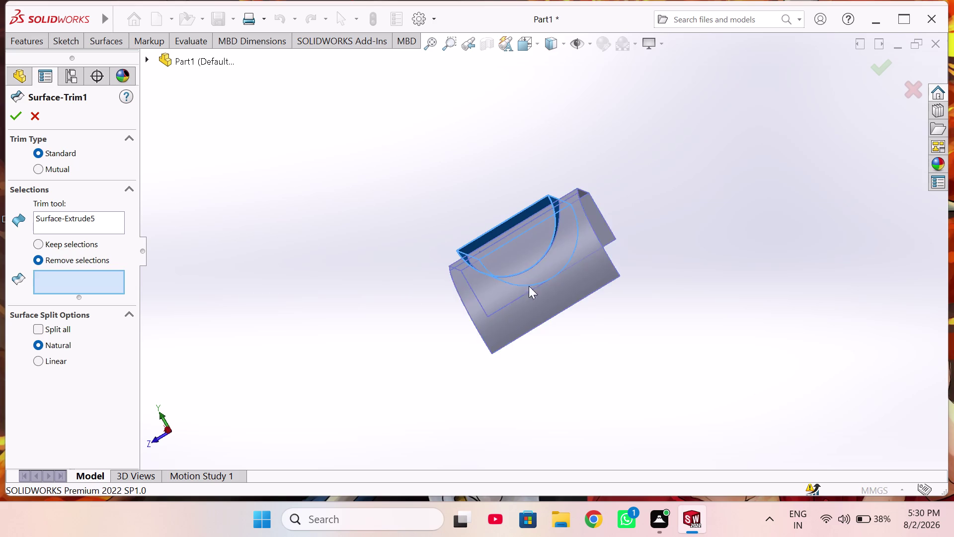
click(518, 244)
middle_drag(518, 243, 595, 303)
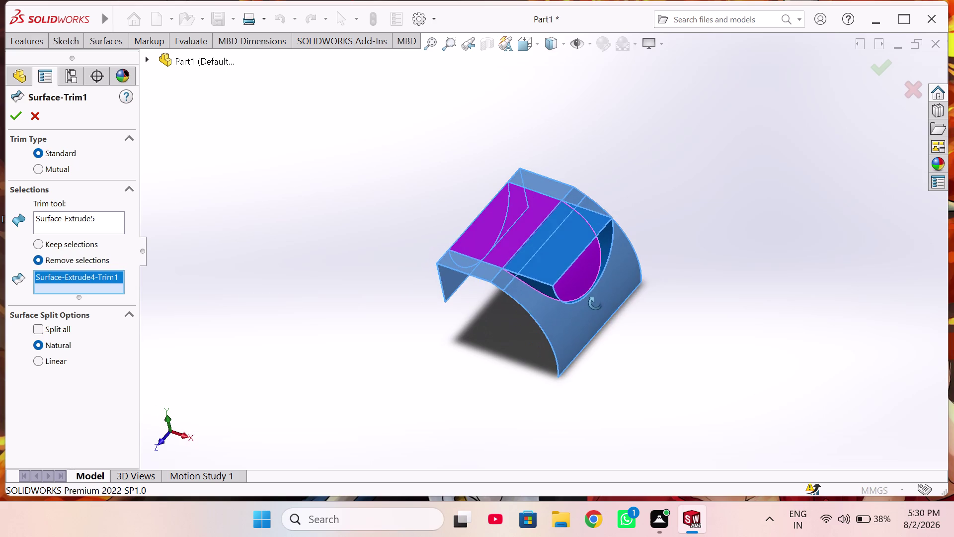
middle_drag(595, 303, 610, 305)
middle_drag(443, 289, 474, 301)
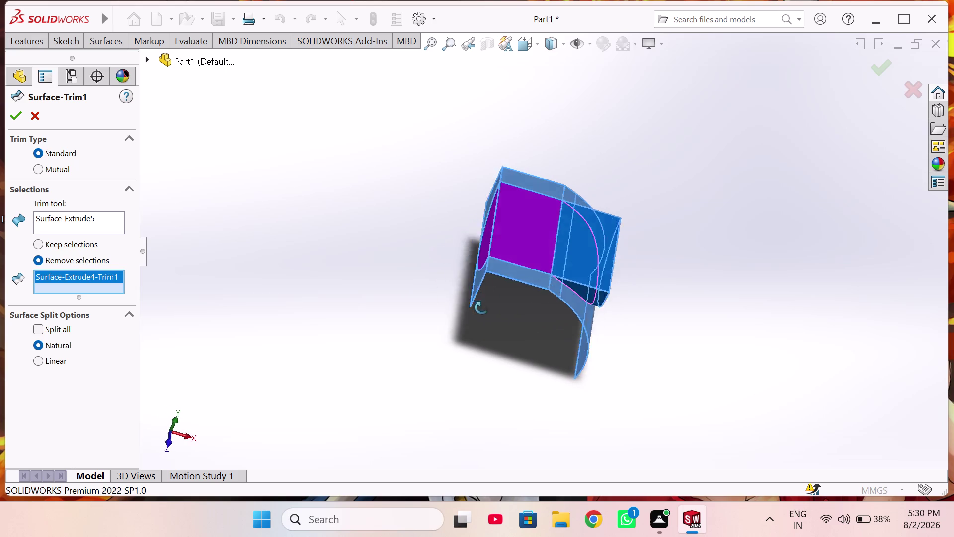
middle_drag(474, 302, 539, 347)
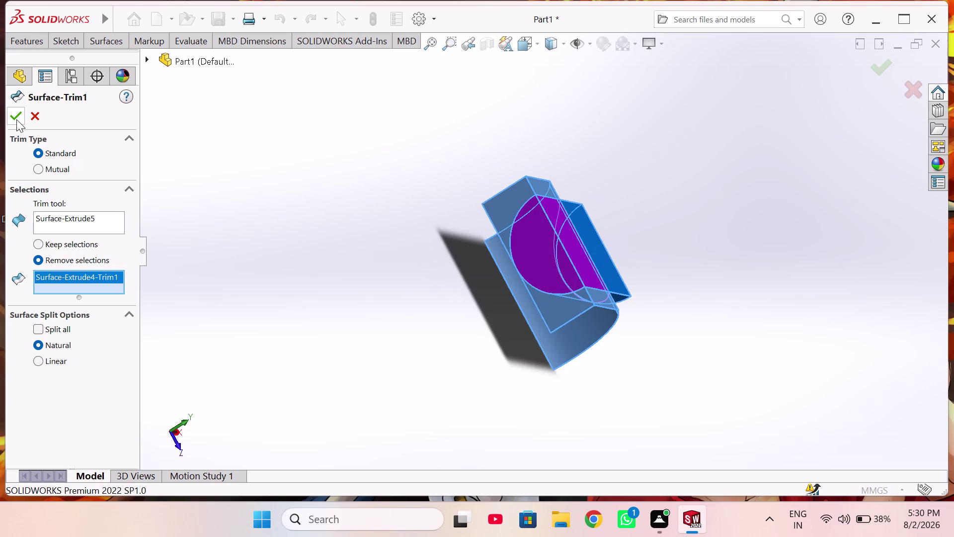
Accept the trim, dismiss the rebuild error, and undo the edit.
click(16, 119)
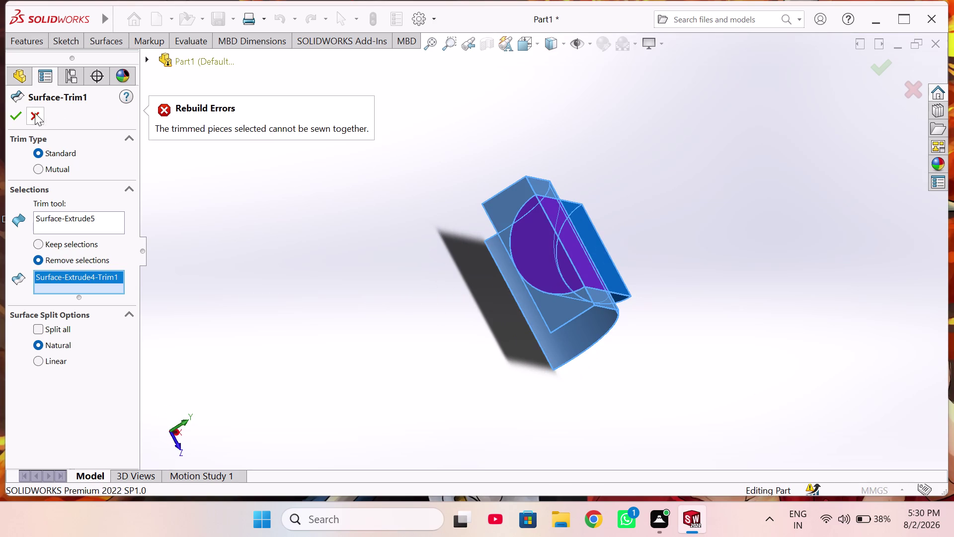
click(32, 111)
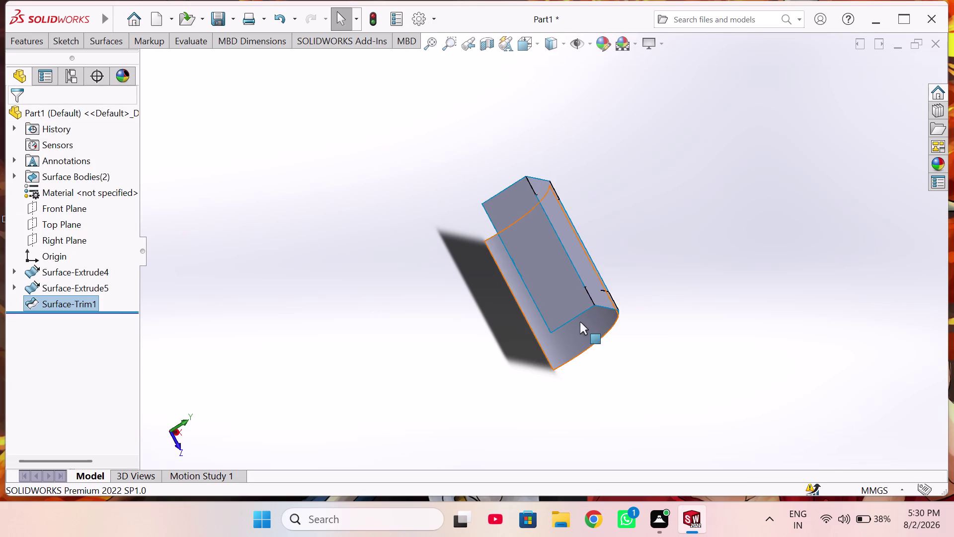
middle_drag(580, 321, 354, 311)
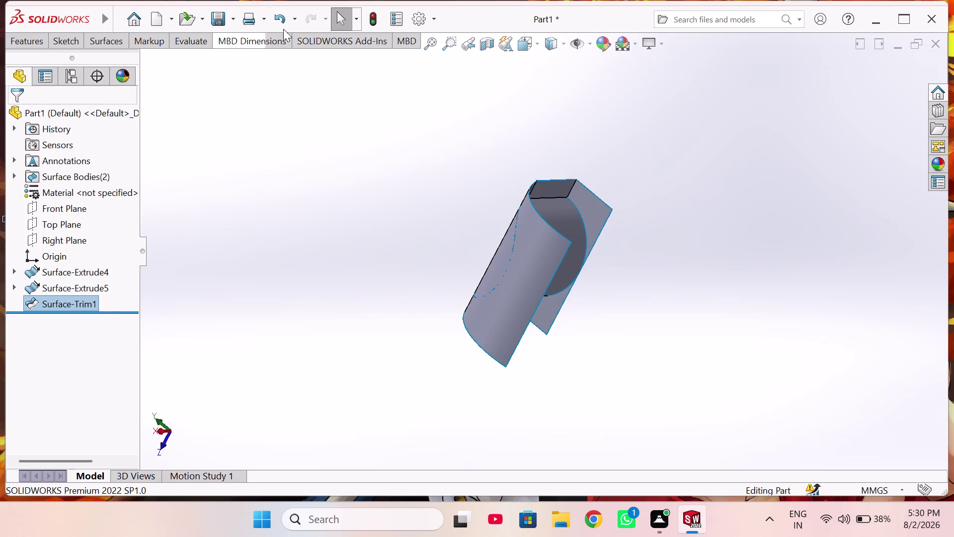
click(284, 20)
Undo Surface-Trim1, review the two untrimmed surfaces, and select Surface-Extrude5.
click(283, 19)
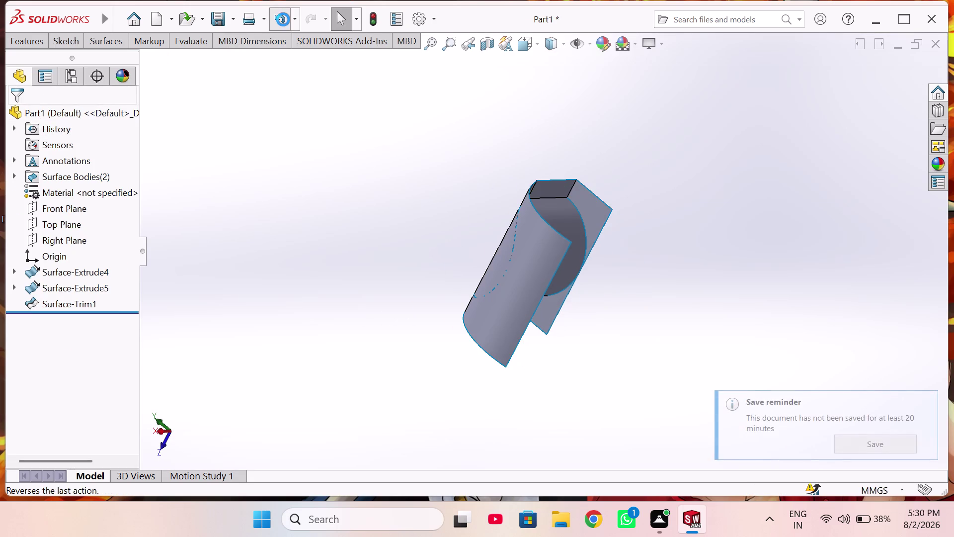
click(284, 20)
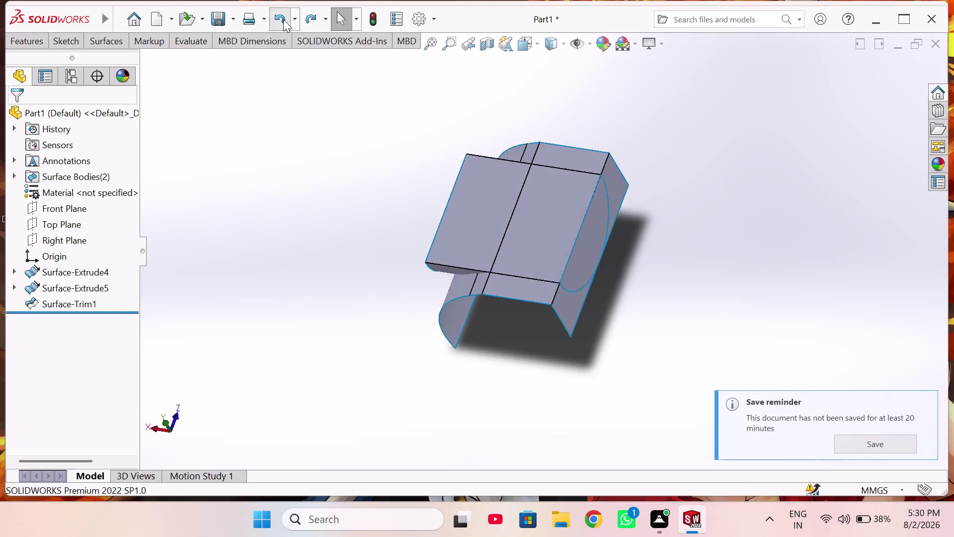
click(283, 20)
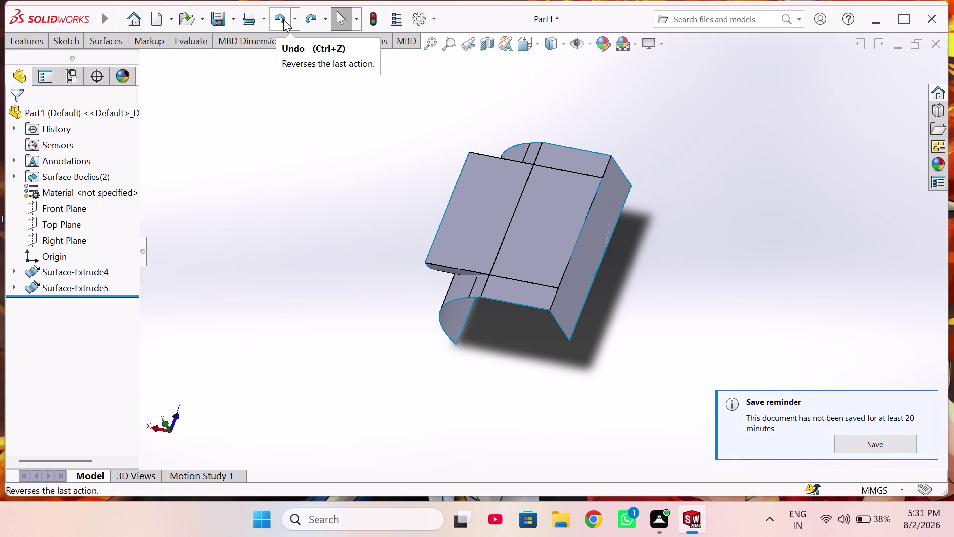
middle_drag(372, 270, 454, 144)
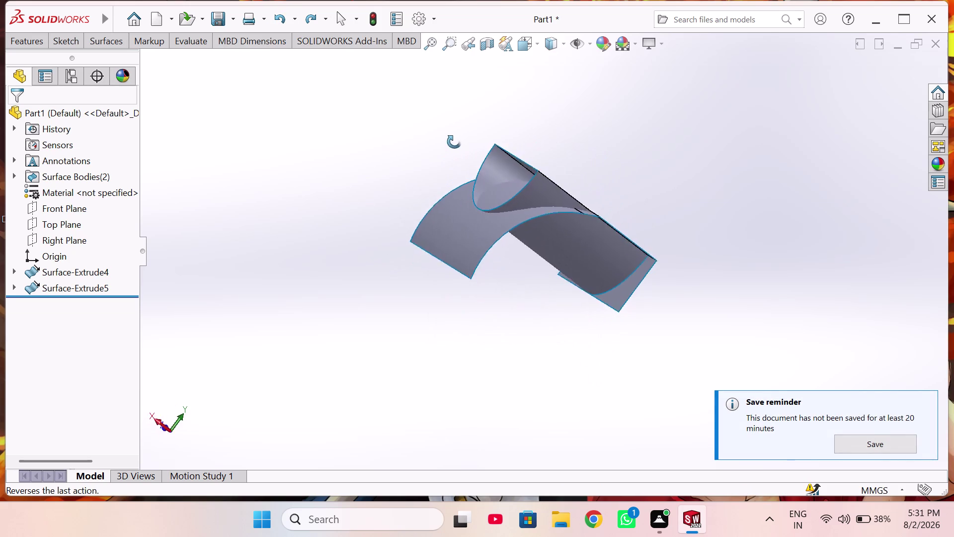
middle_drag(454, 144, 426, 299)
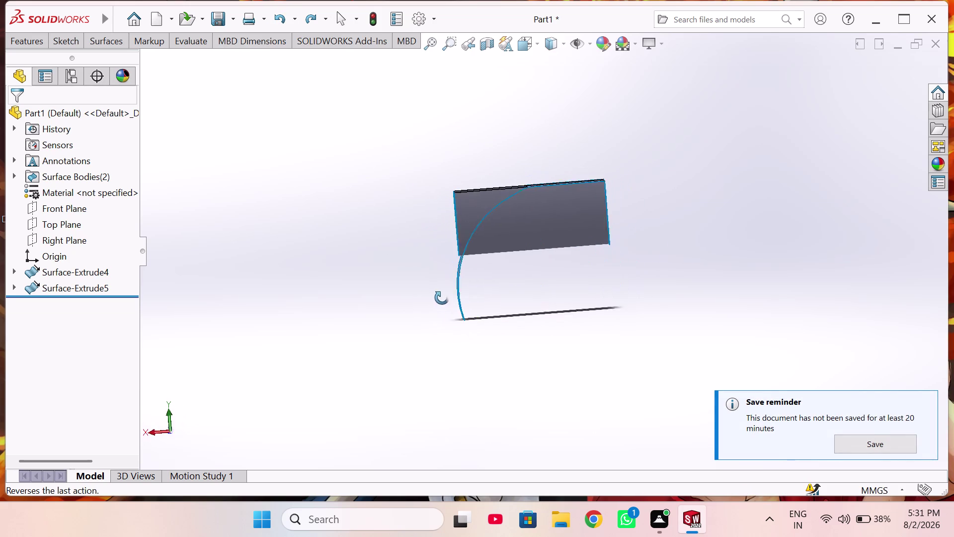
middle_drag(427, 298, 468, 305)
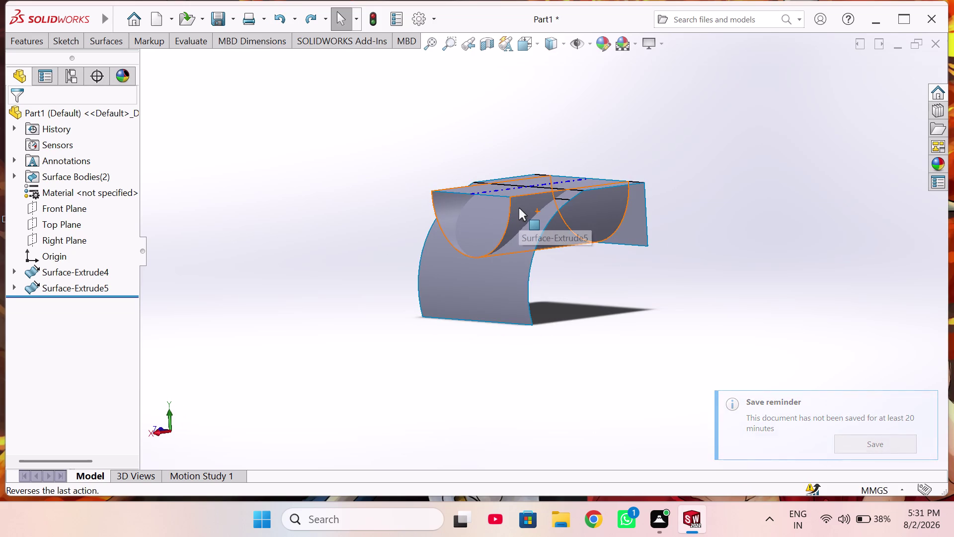
middle_drag(477, 216, 519, 216)
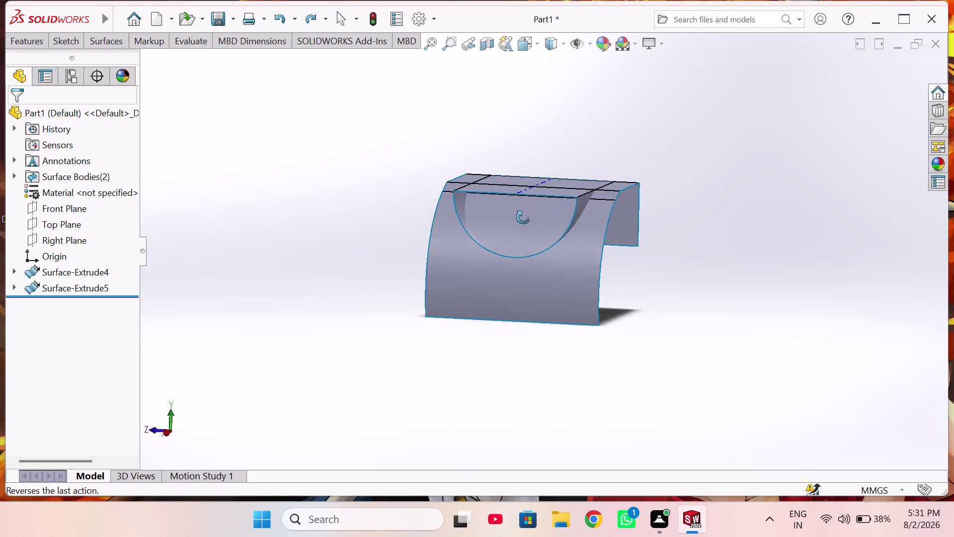
middle_drag(519, 217, 527, 217)
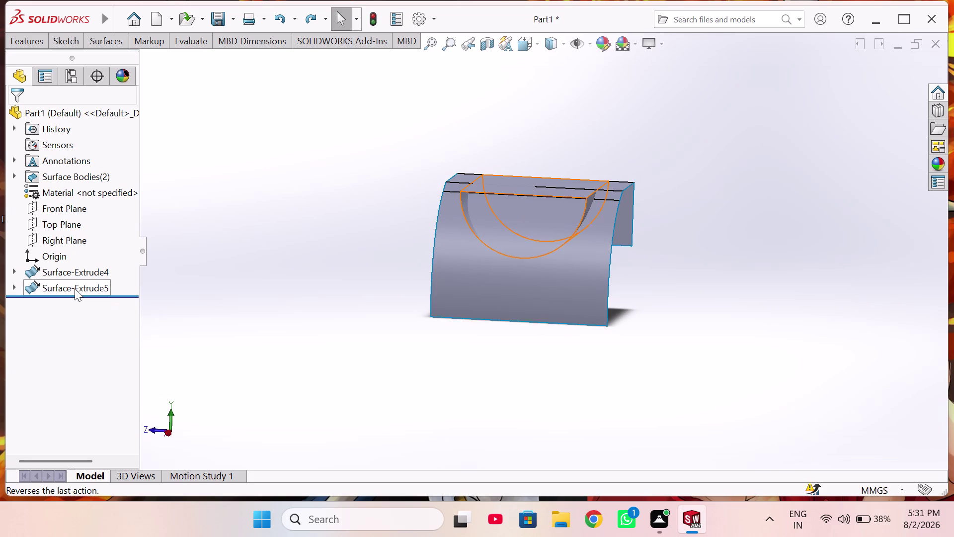
click(74, 288)
Reopen Surface-Extrude5, try a 49 mm depth, then restore it to 59 mm.
click(87, 252)
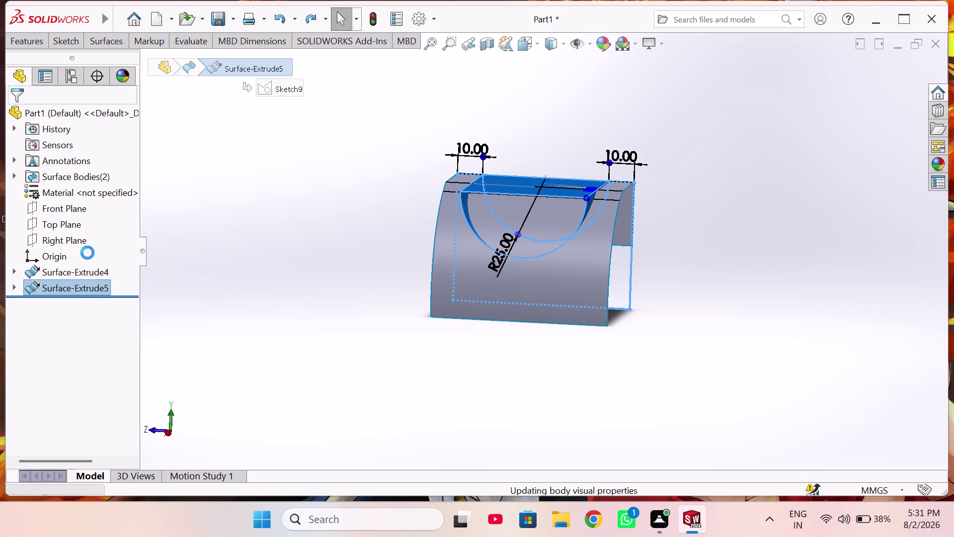
middle_drag(536, 287, 515, 294)
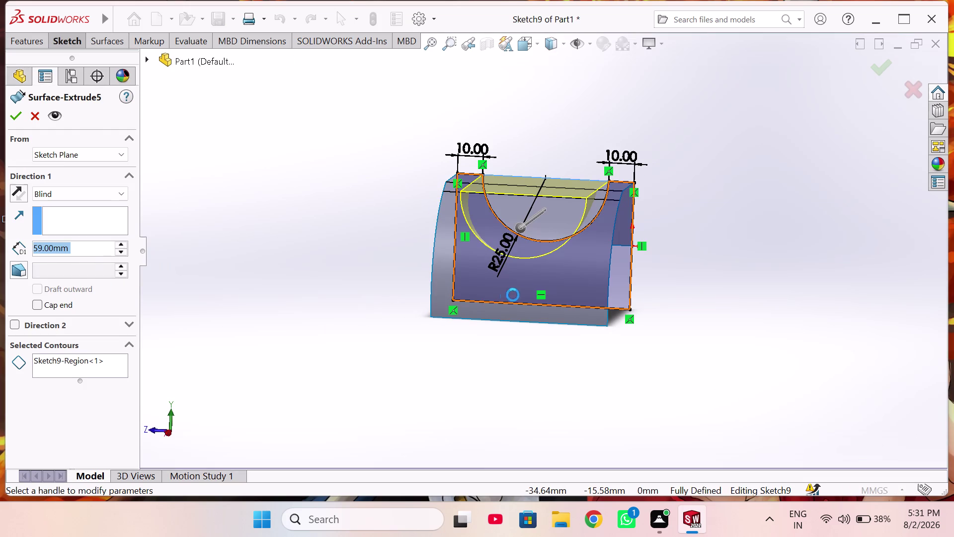
middle_drag(514, 295, 450, 300)
middle_drag(557, 323, 358, 351)
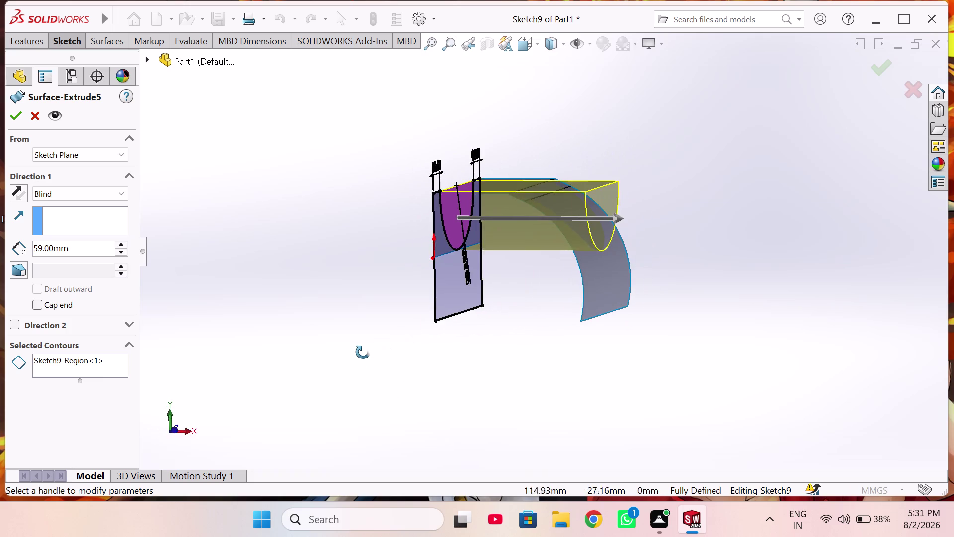
middle_drag(358, 351, 708, 414)
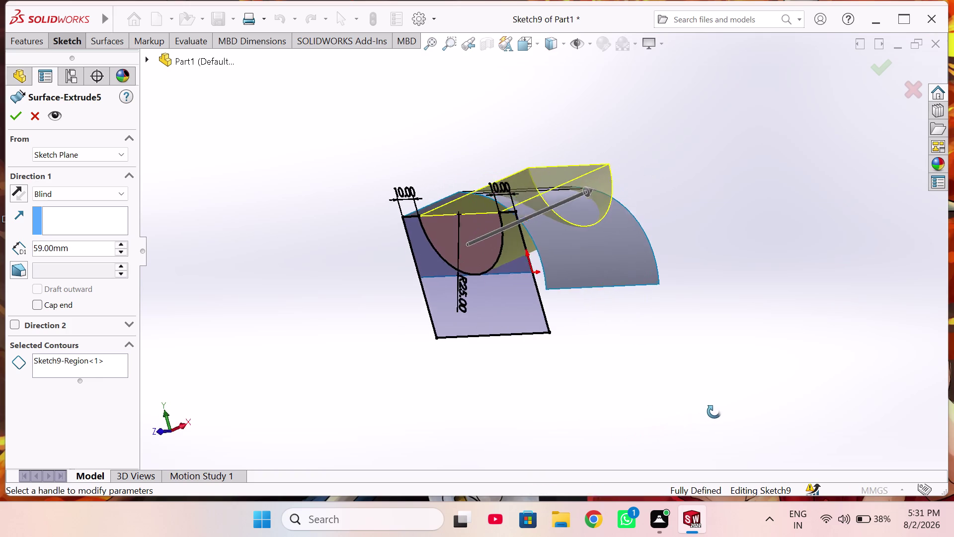
middle_drag(708, 414, 713, 427)
middle_drag(585, 339, 626, 370)
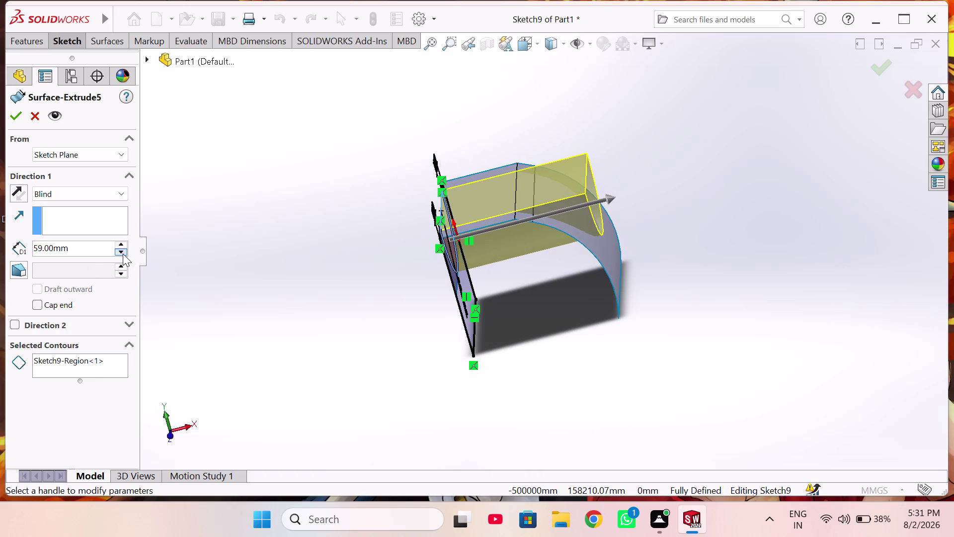
click(122, 253)
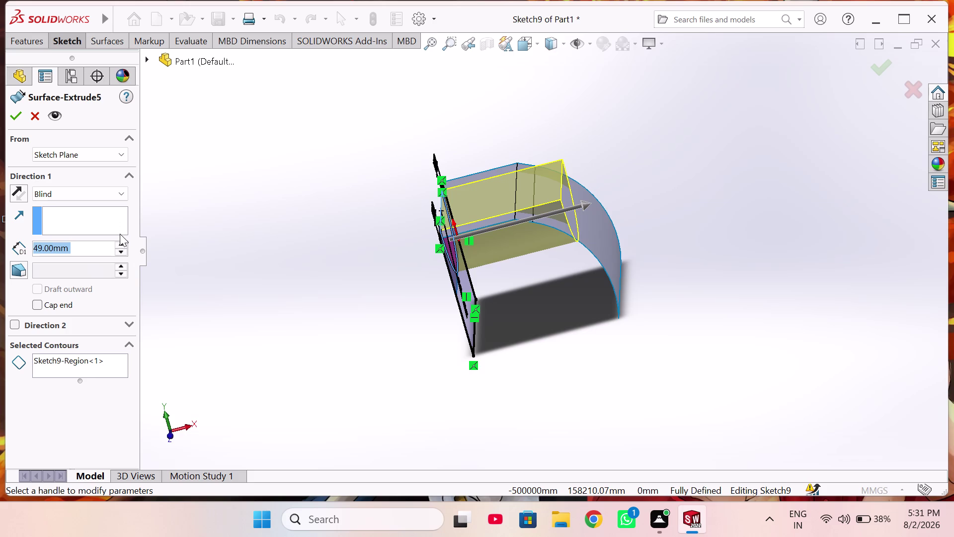
click(120, 241)
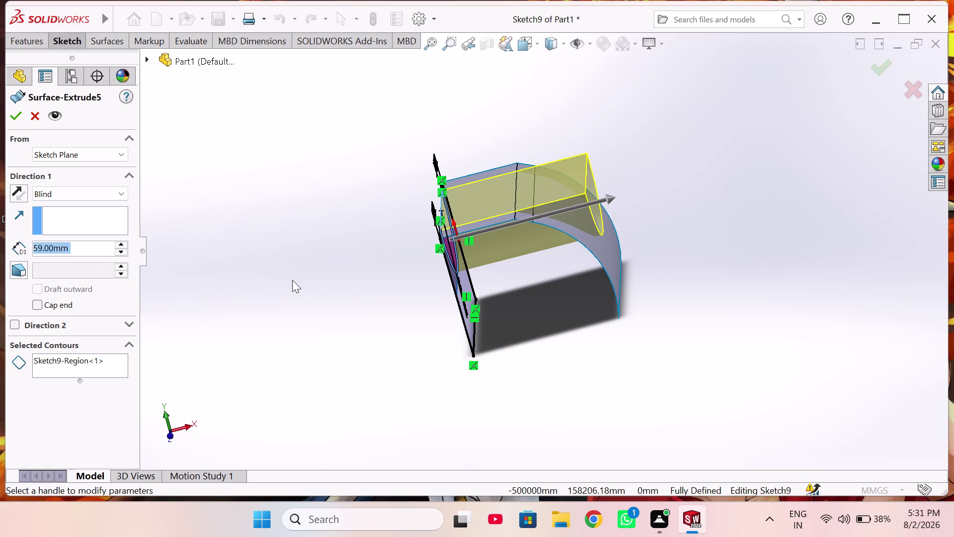
middle_drag(292, 280, 344, 292)
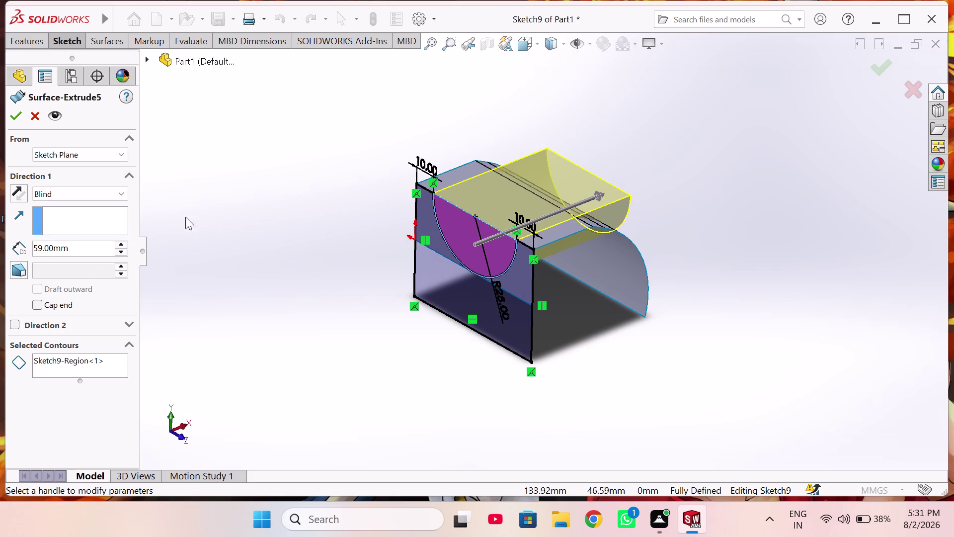
Try Mid Plane, switch back to Blind at 59 mm, and accept Surface-Extrude5.
click(113, 196)
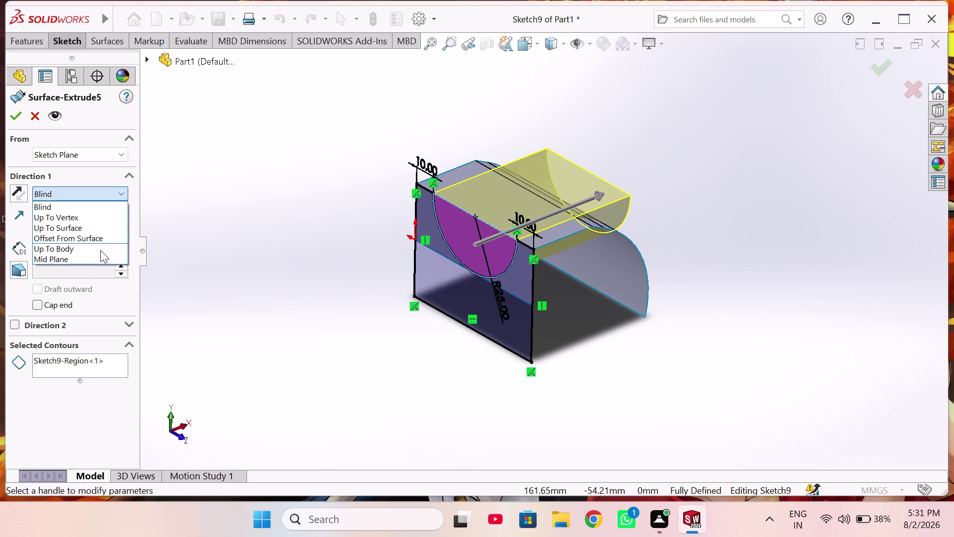
click(100, 257)
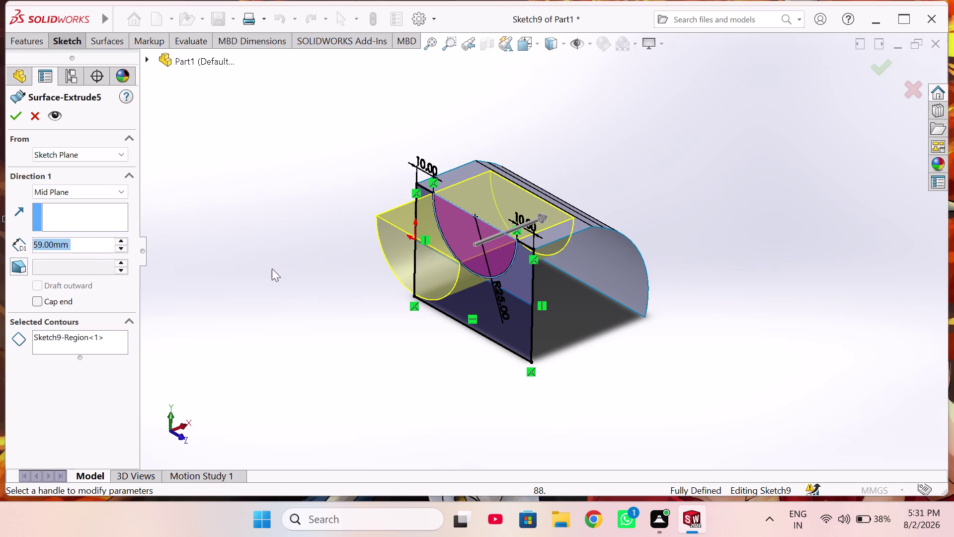
middle_drag(271, 271, 244, 286)
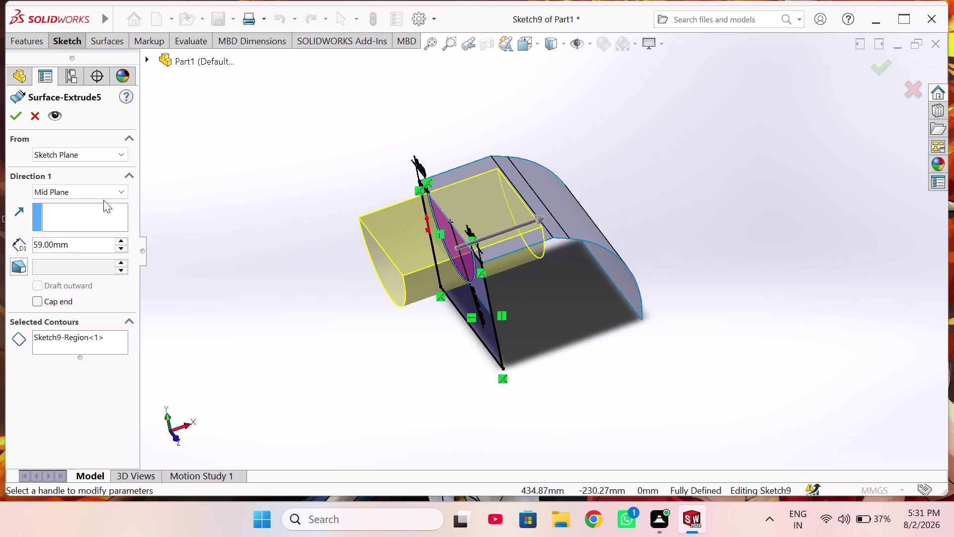
click(108, 192)
click(107, 203)
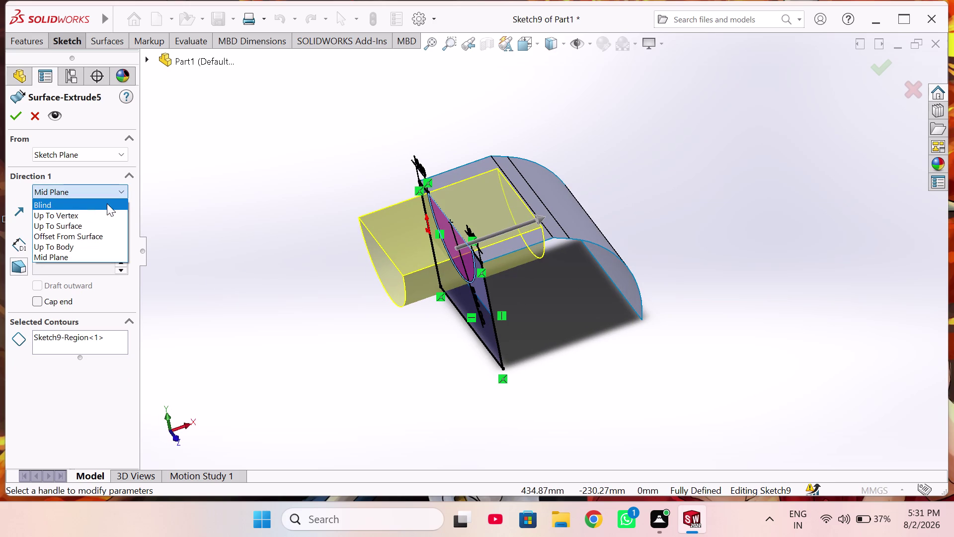
middle_drag(268, 271, 585, 337)
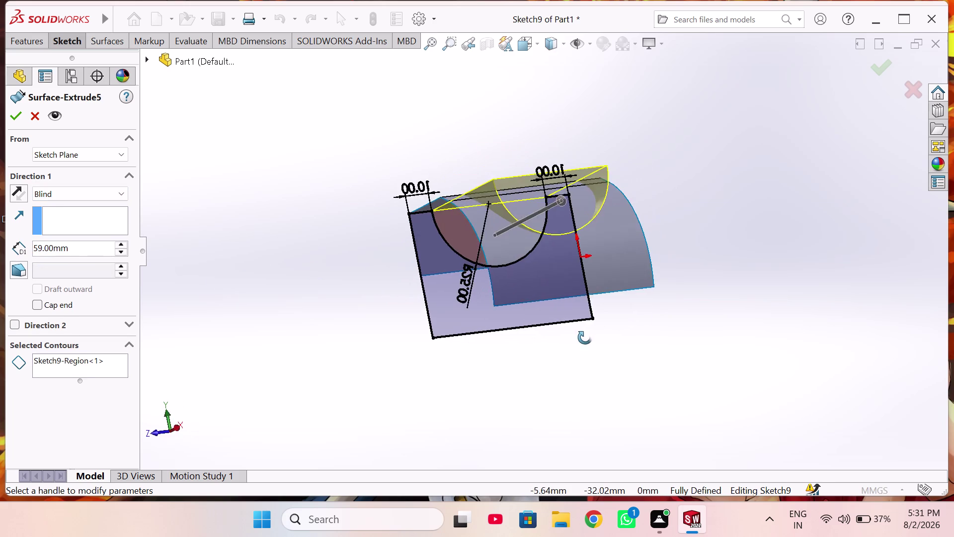
middle_drag(584, 337, 509, 382)
middle_drag(529, 388, 534, 391)
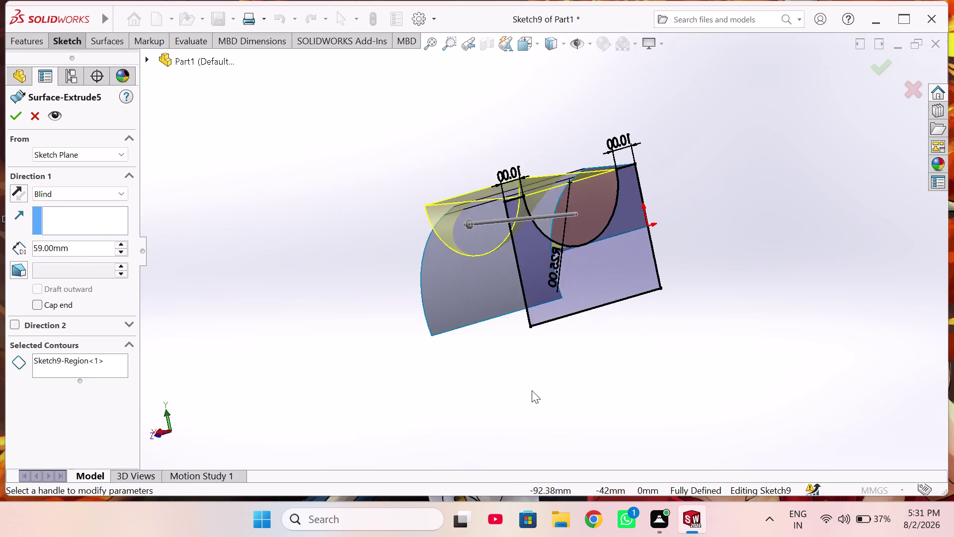
middle_drag(534, 391, 585, 395)
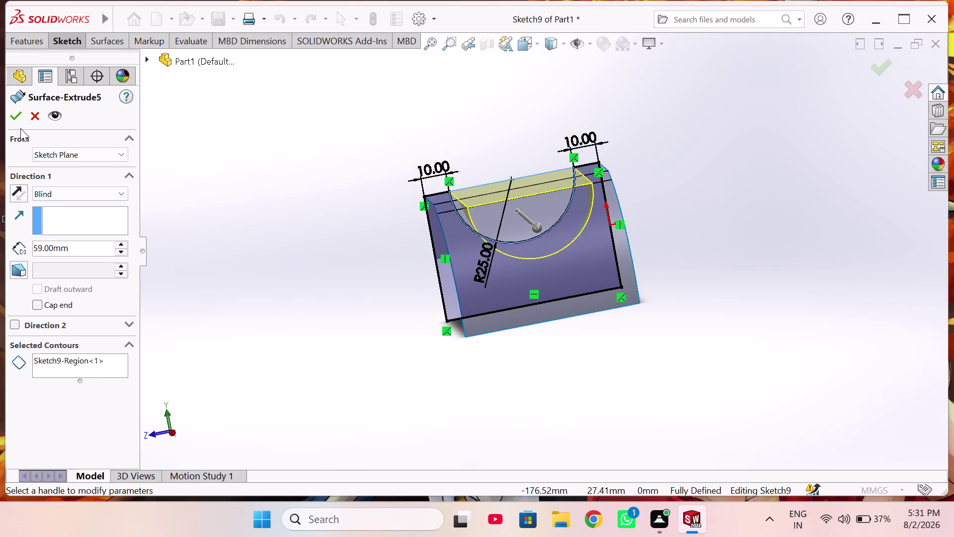
click(11, 116)
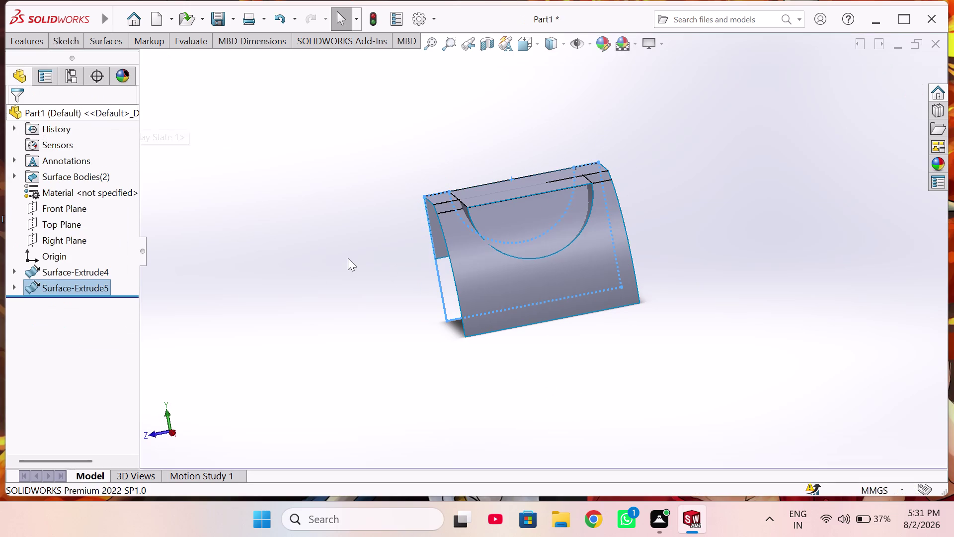
Start Trim Surface, pick two Surface-Extrude4 pieces for removal, then clear them.
middle_drag(348, 258, 467, 345)
middle_drag(460, 353, 404, 345)
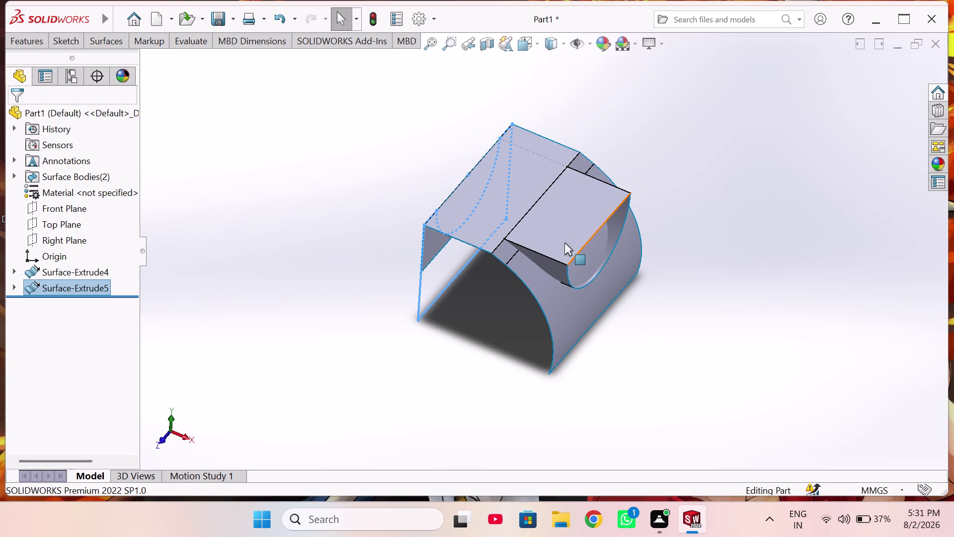
click(54, 45)
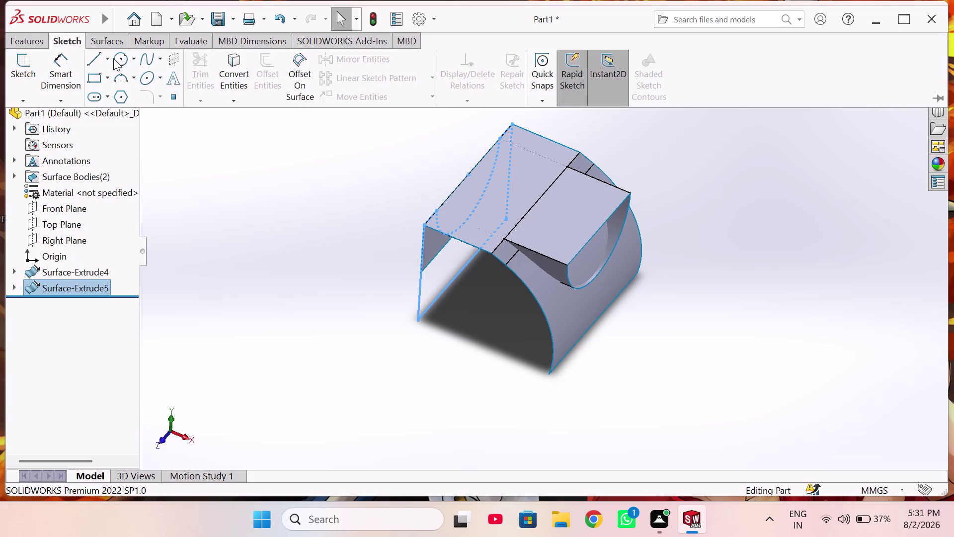
click(112, 44)
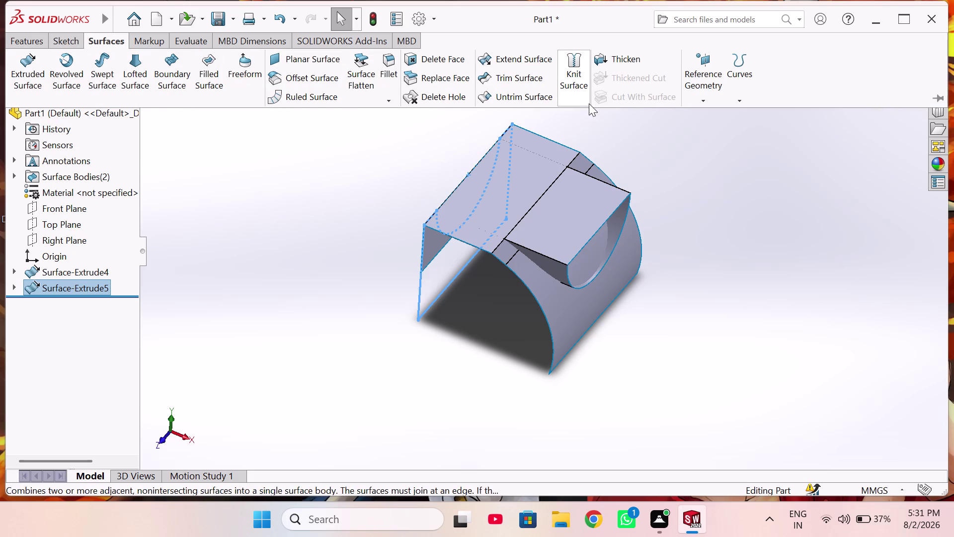
click(536, 79)
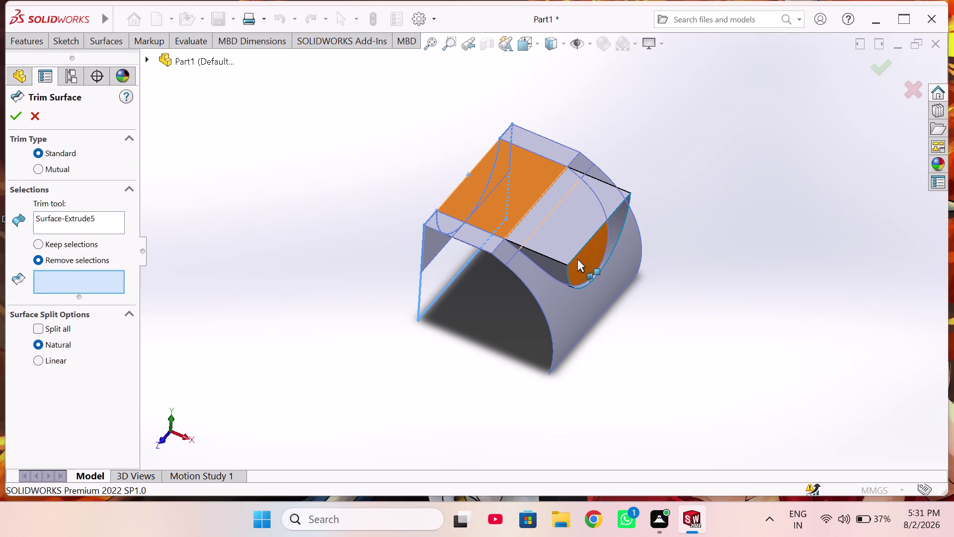
click(578, 259)
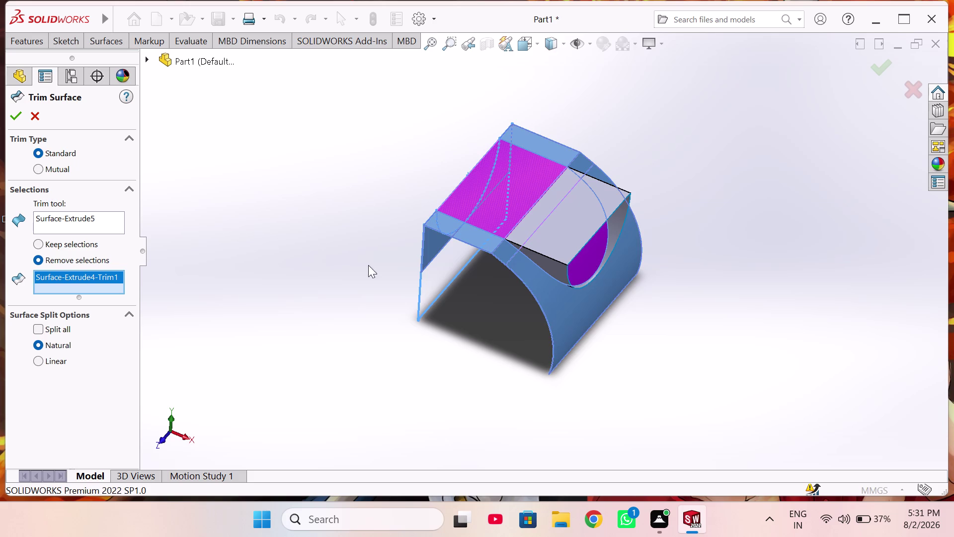
click(576, 314)
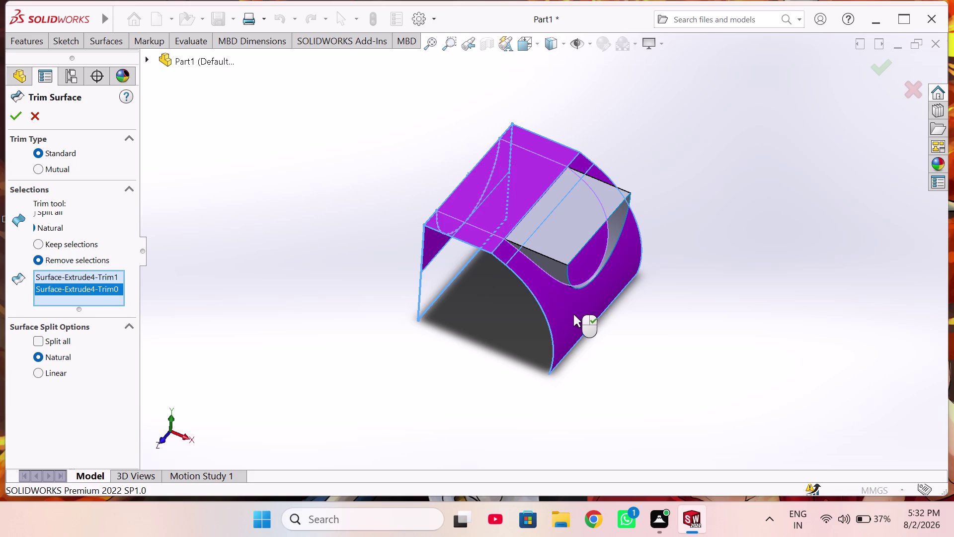
right_click(100, 292)
click(139, 300)
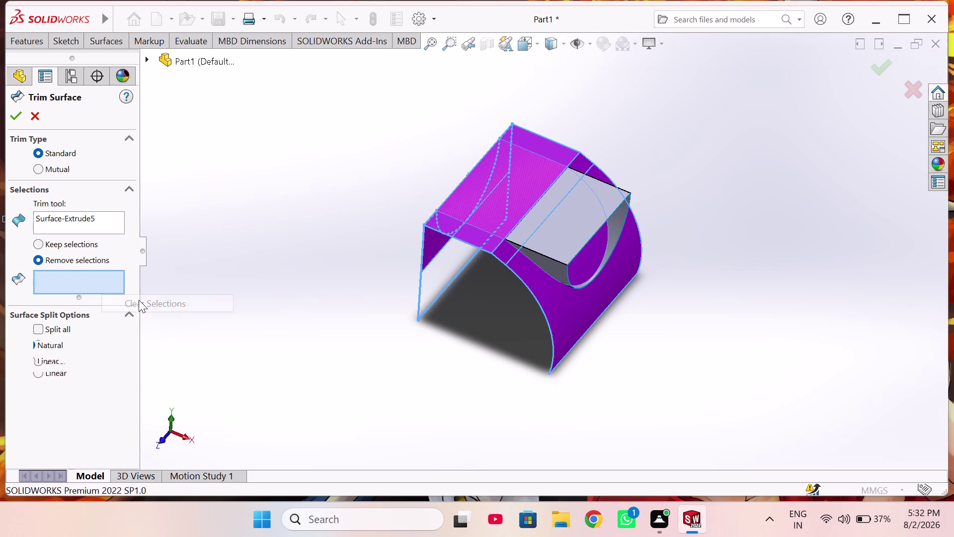
Clear the trim tool selection and set curved Surface-Extrude4 as the trim tool.
click(77, 214)
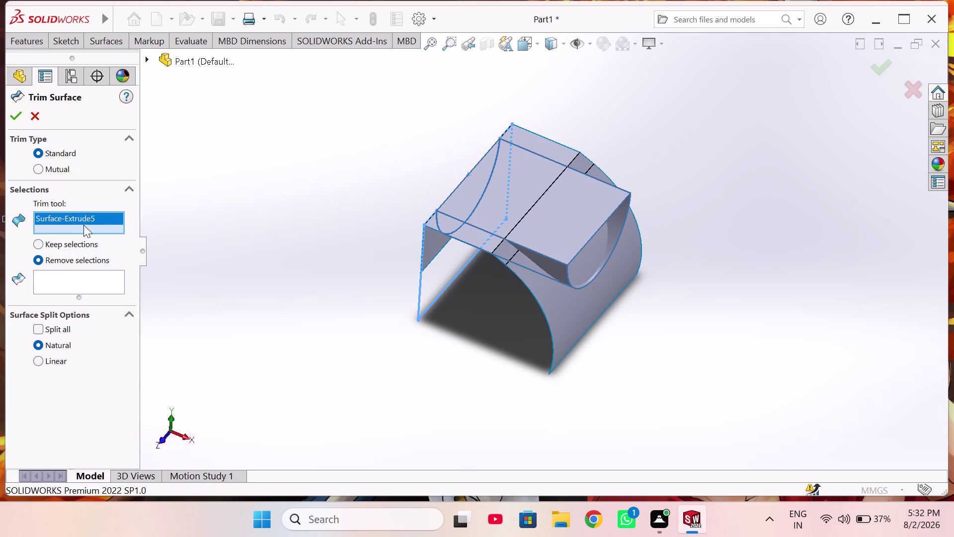
right_click(99, 221)
click(122, 231)
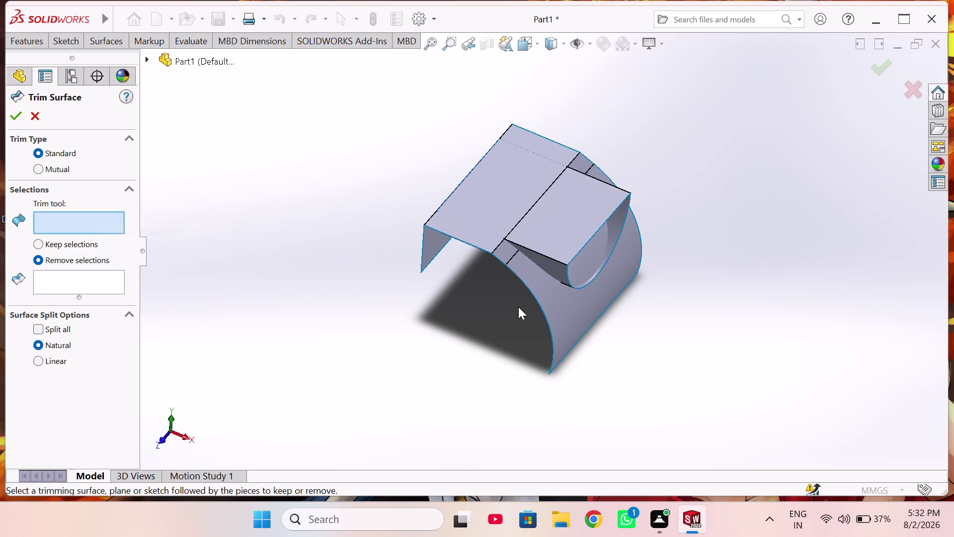
middle_drag(551, 320, 532, 328)
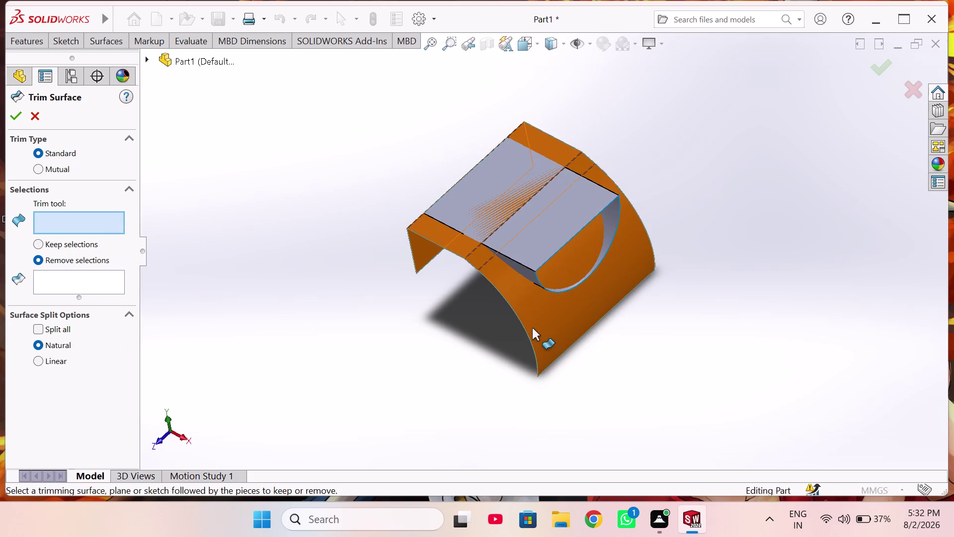
click(533, 328)
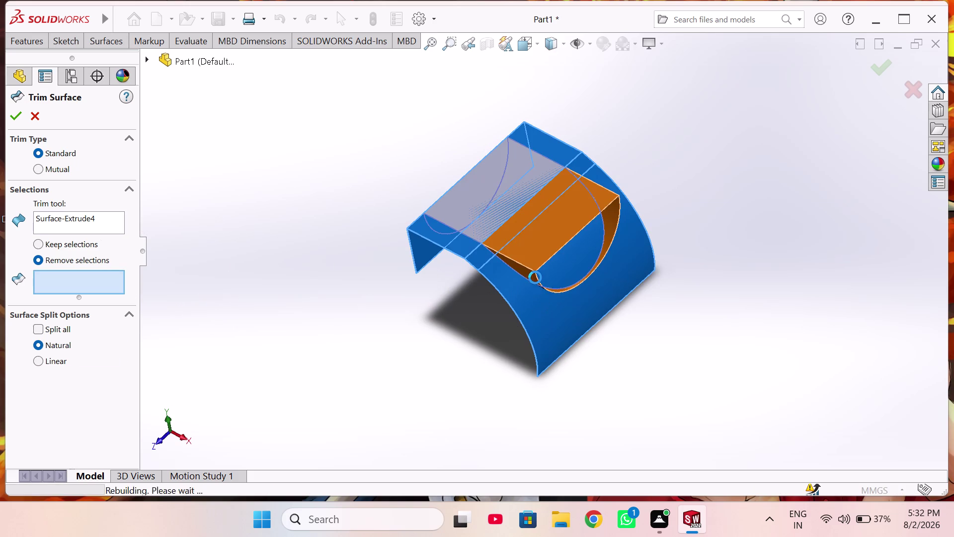
Remove the inner box portion of Surface-Extrude5 and accept Surface-Trim3.
middle_drag(469, 208, 589, 258)
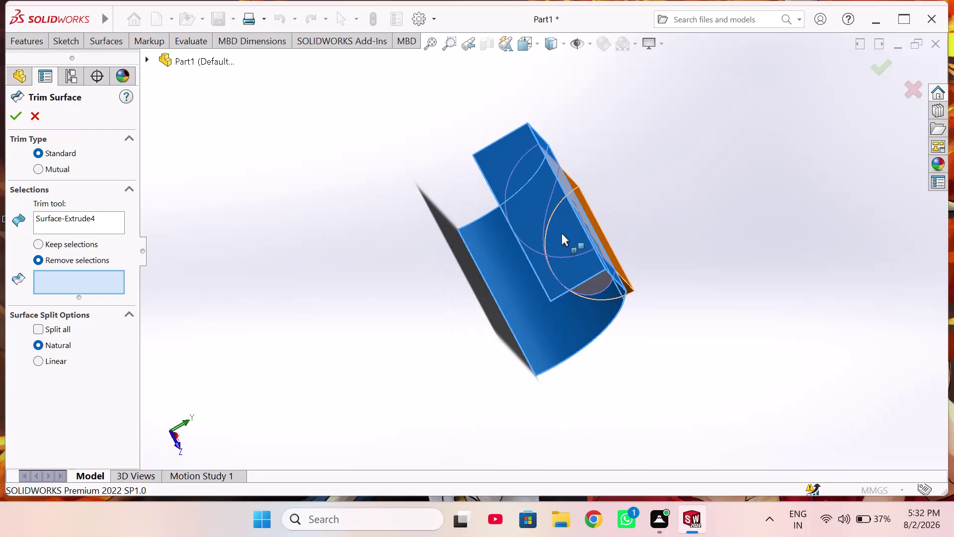
scroll(up, 3)
middle_drag(577, 251, 466, 270)
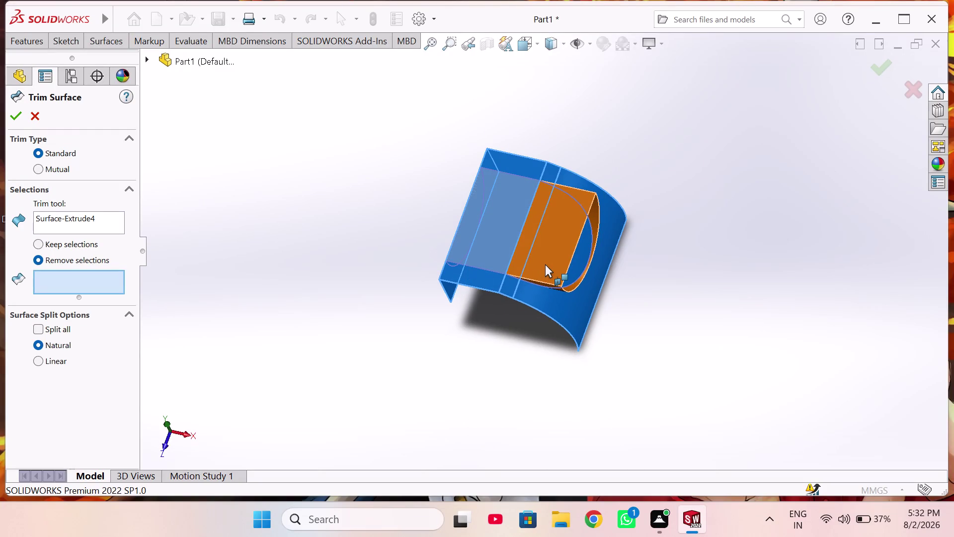
click(543, 264)
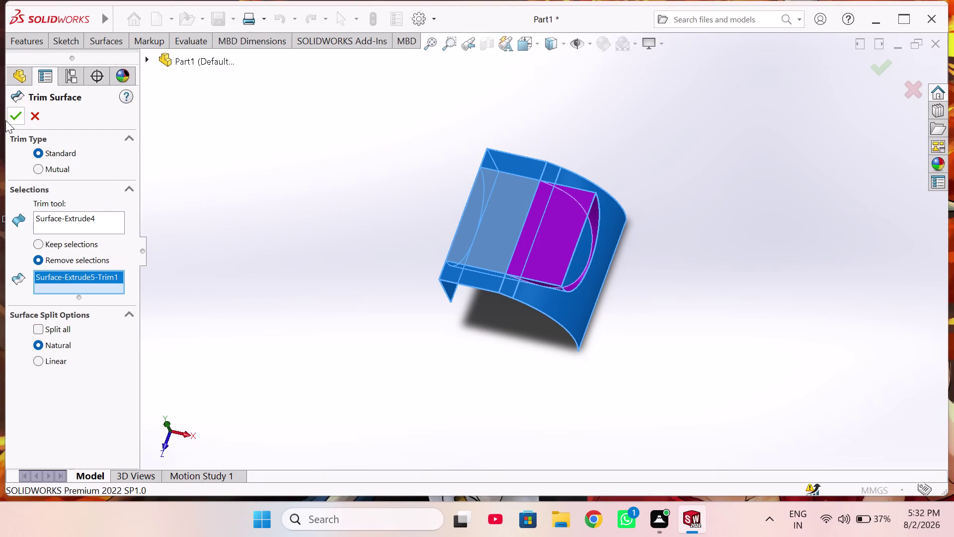
click(5, 121)
click(10, 116)
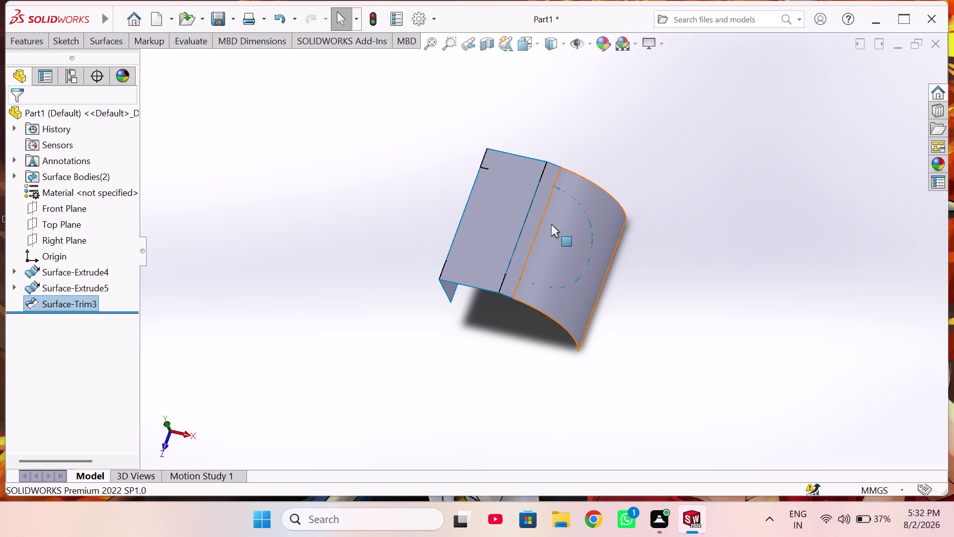
Orbit to inspect Surface-Trim3's result, then show the list of undoable actions.
middle_drag(480, 242, 583, 275)
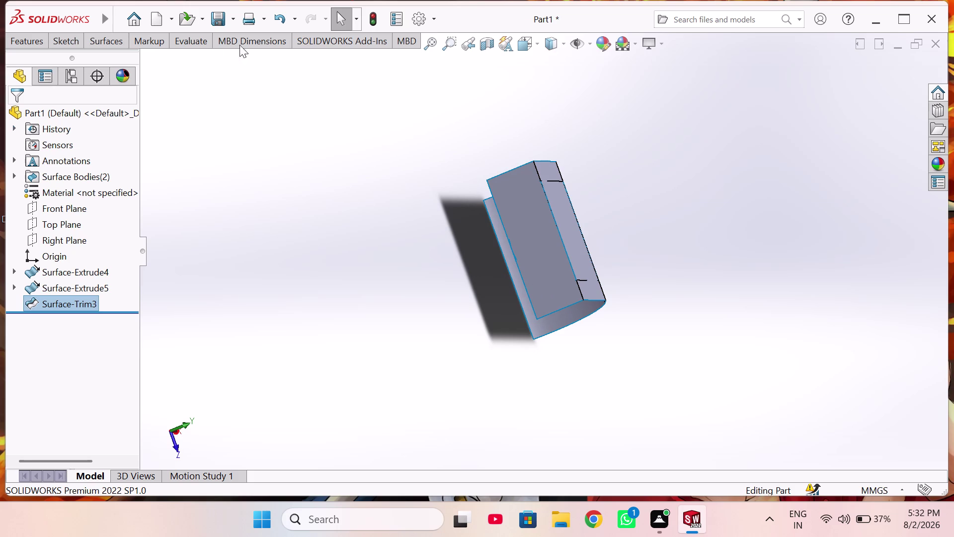
click(267, 22)
Undo Surface-Trim3 and the rectangular Surface-Extrude5.
click(279, 20)
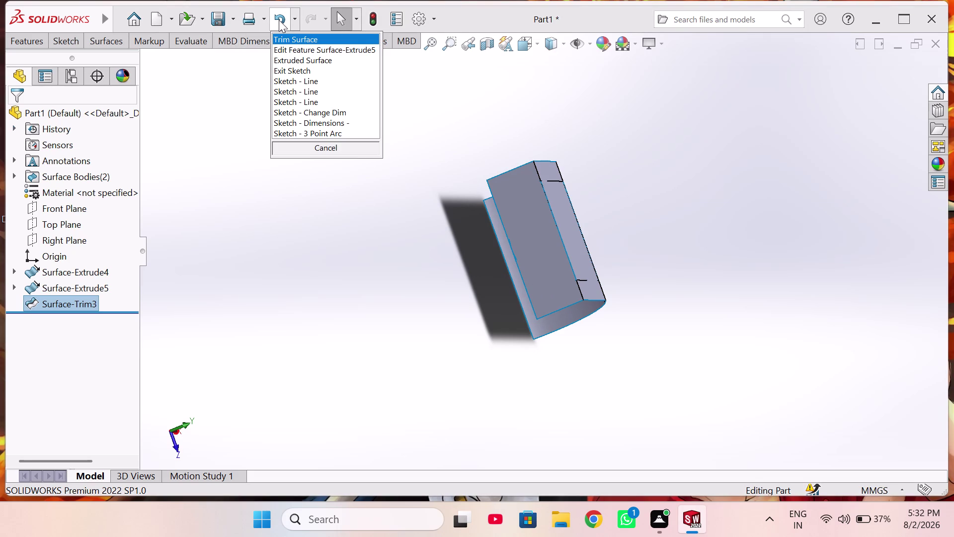
click(268, 196)
click(279, 18)
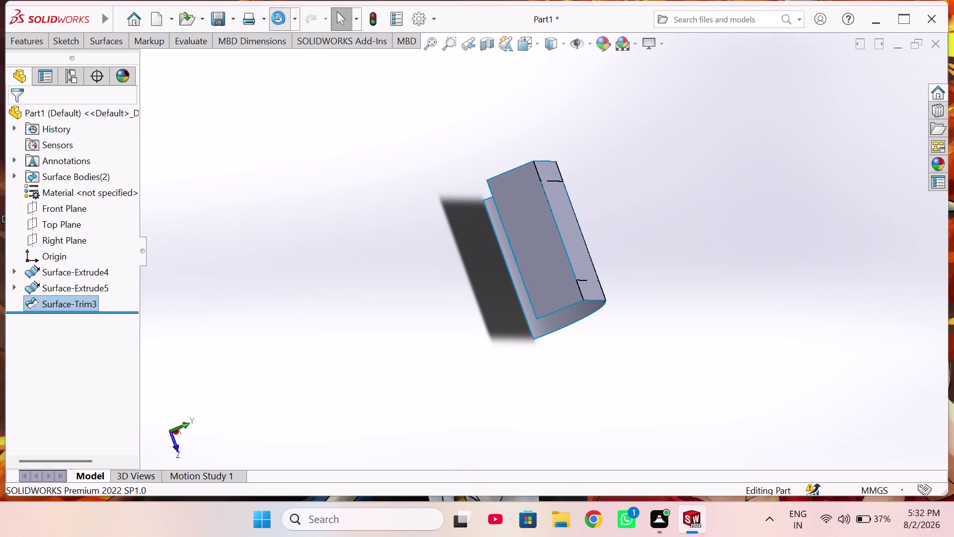
click(278, 18)
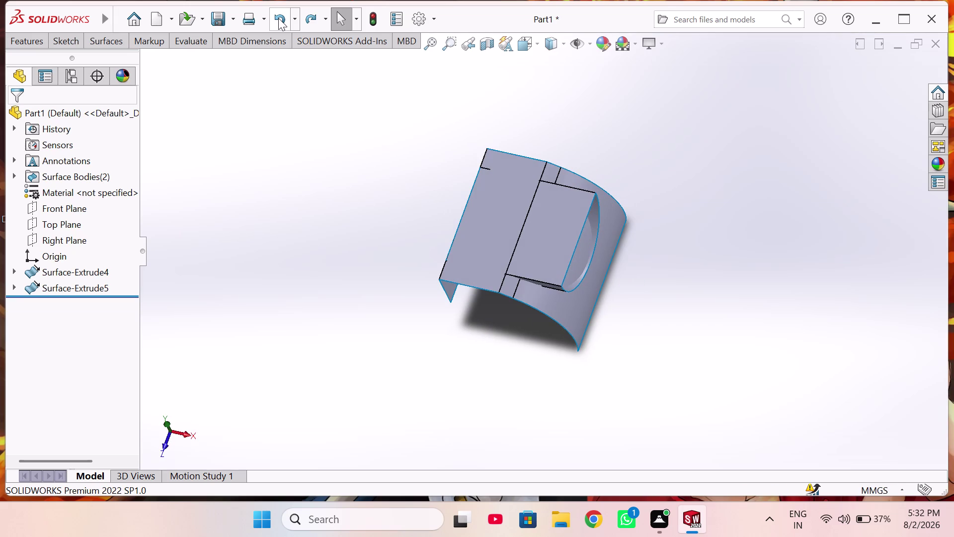
click(279, 18)
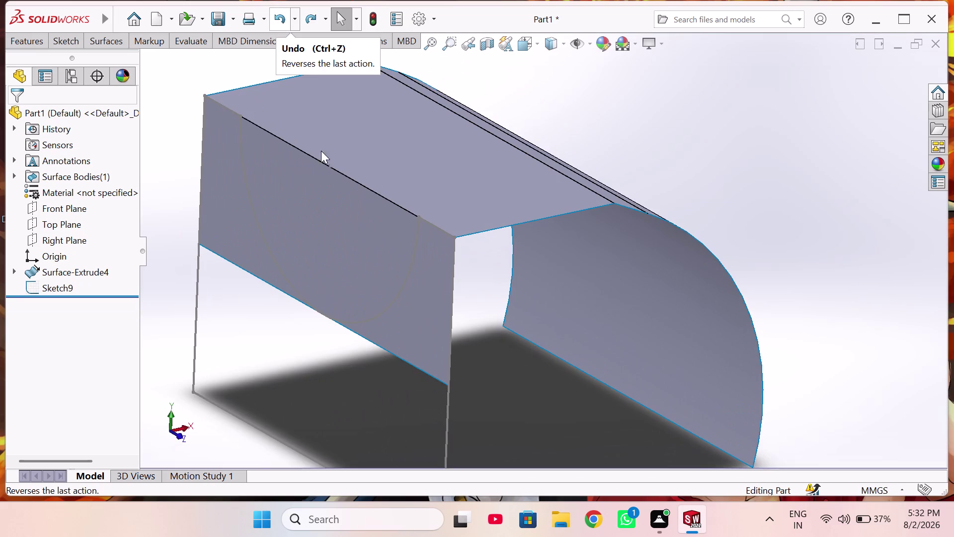
Select Sketch9 in the FeatureManager tree and show its quick actions.
scroll(up, 3)
middle_drag(352, 259, 303, 271)
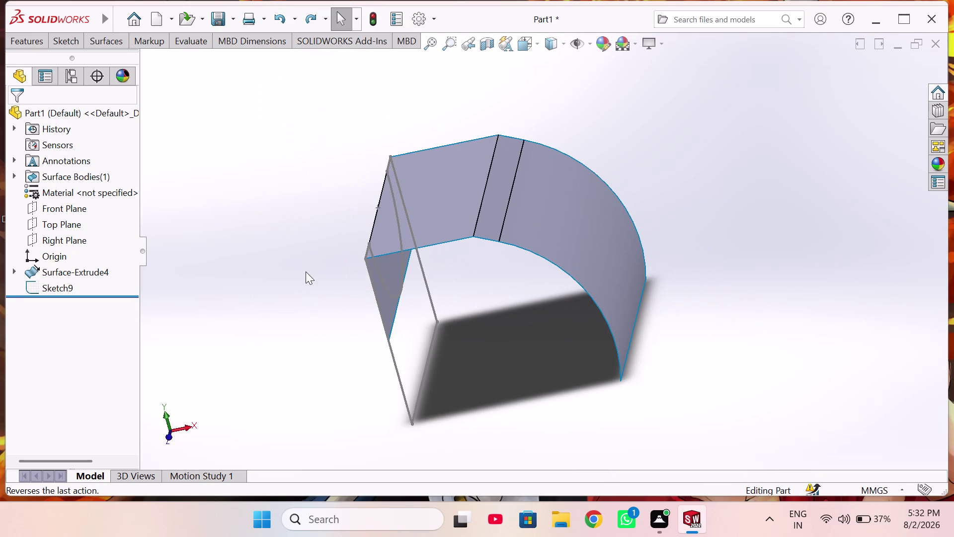
click(80, 283)
click(51, 284)
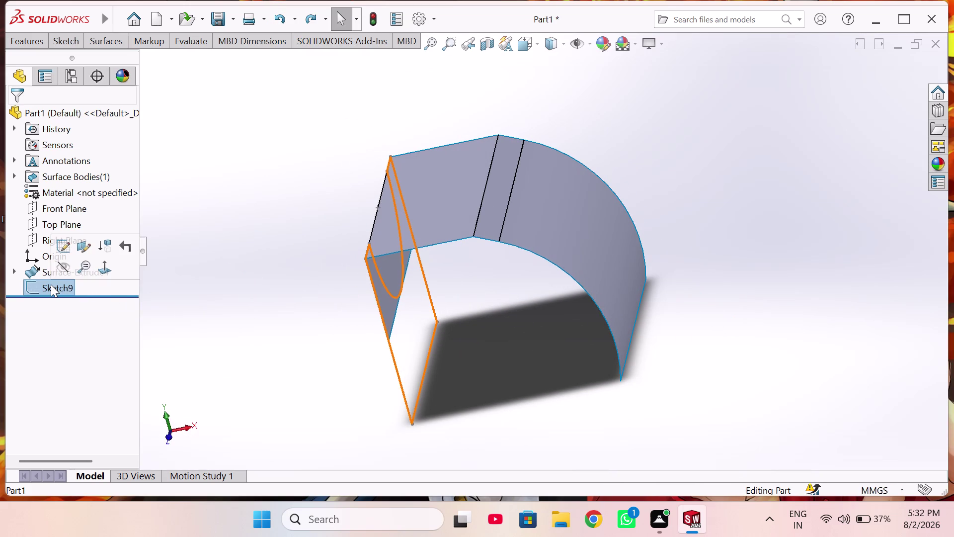